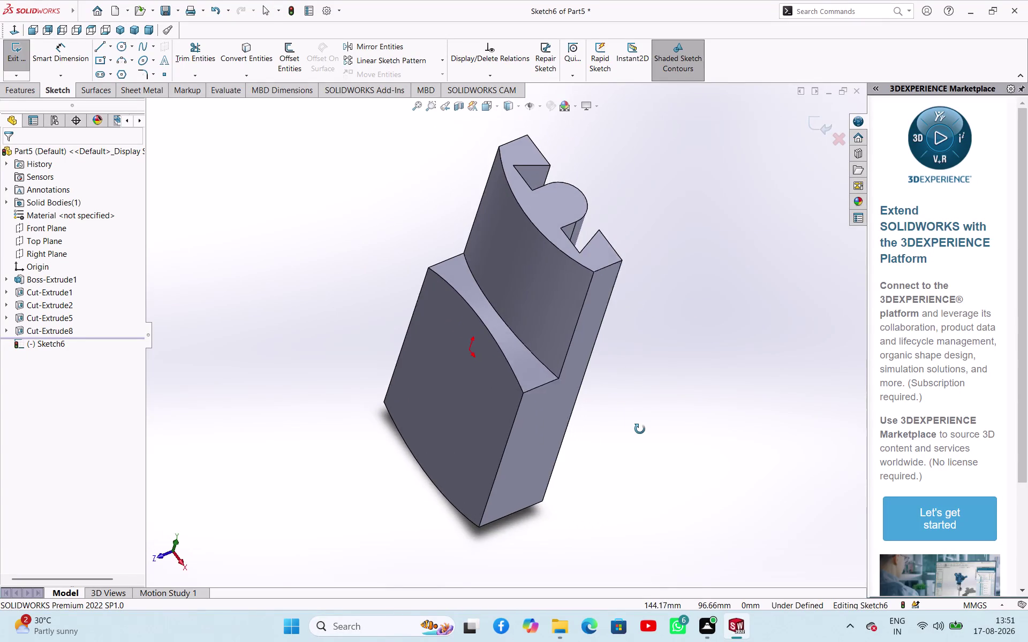
Orbit the grooved block to inspect it from several angles, then restore a standard view.
middle_drag(640, 429, 693, 389)
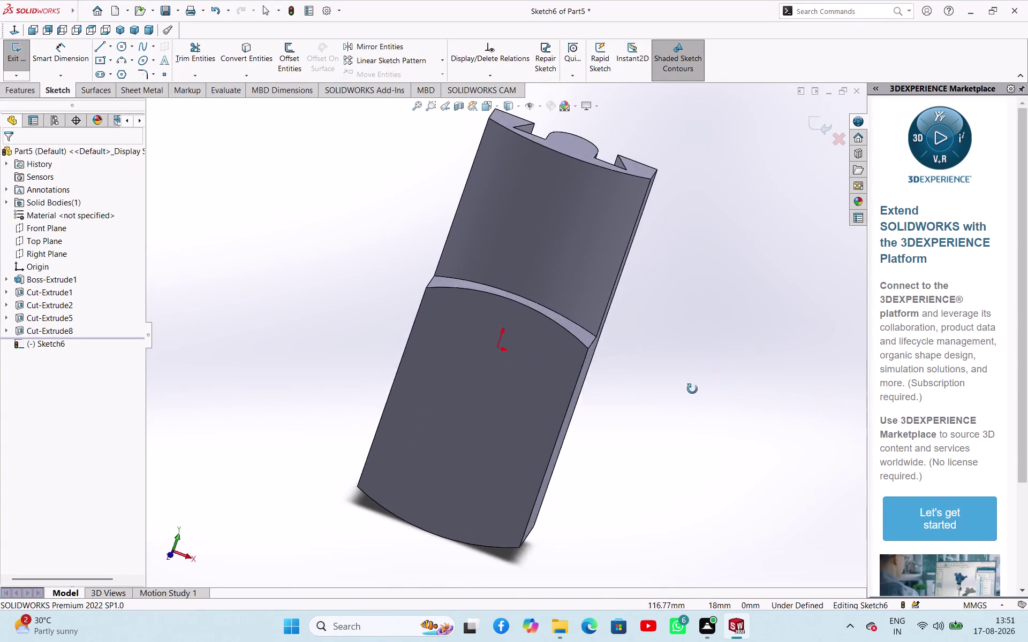
middle_drag(693, 390, 686, 421)
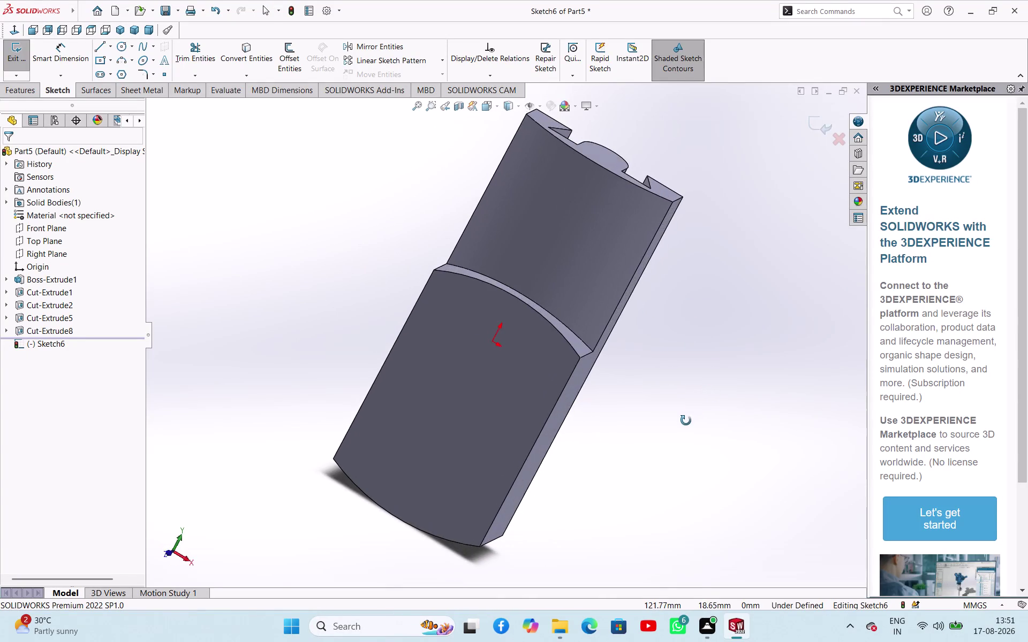
middle_drag(686, 421, 415, 498)
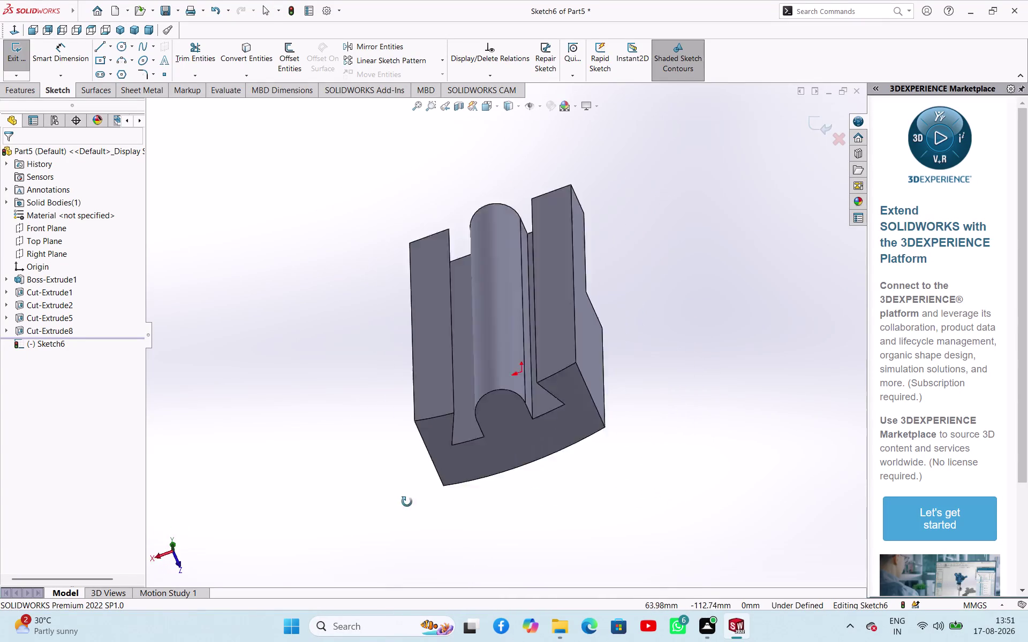
middle_drag(415, 498, 528, 464)
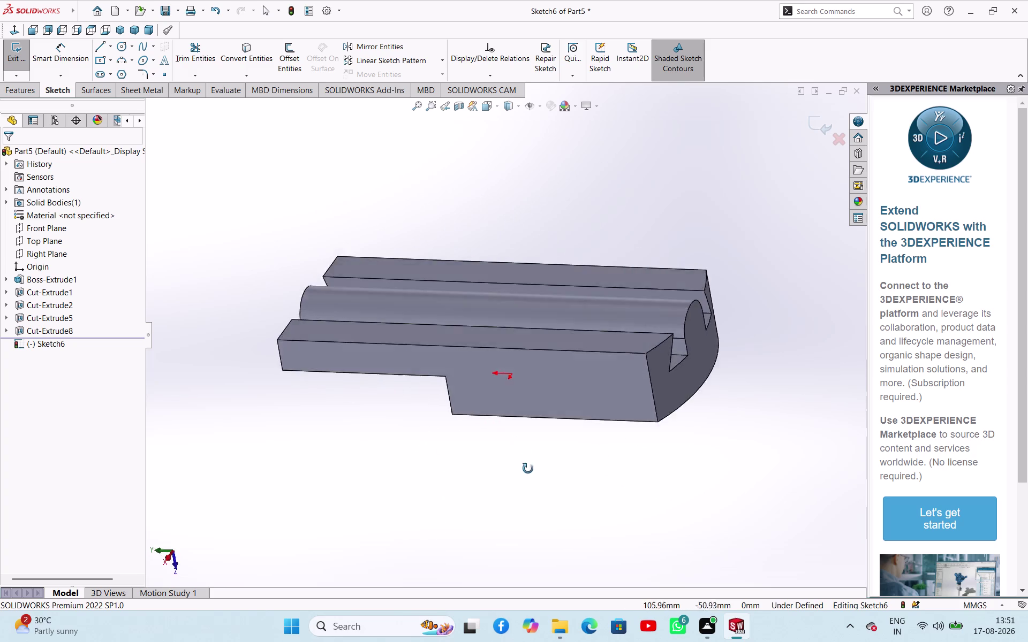
middle_drag(527, 464, 535, 523)
click(117, 27)
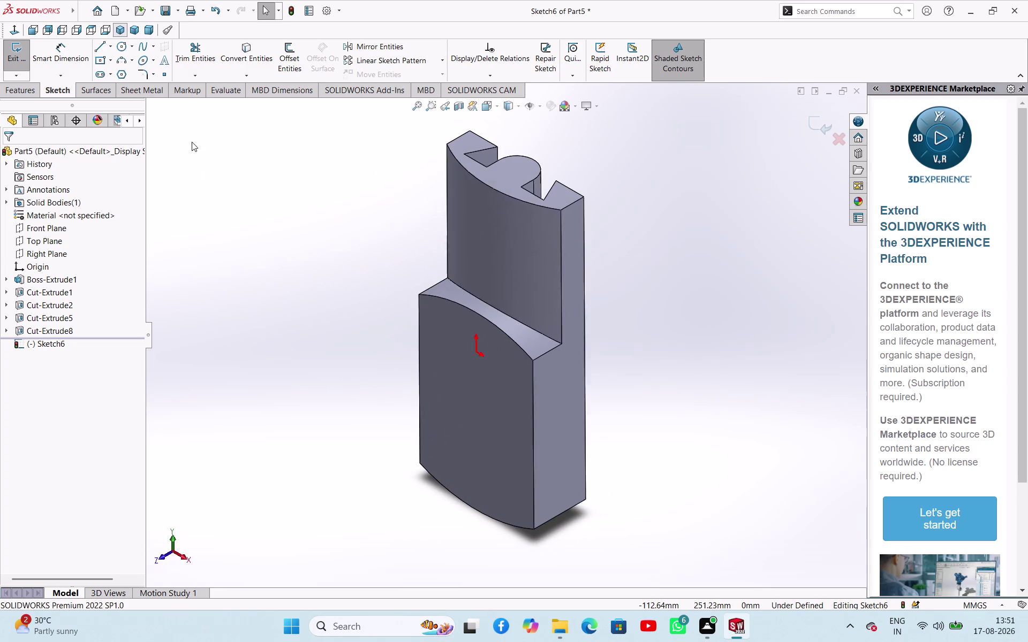
Exit the empty Sketch6 through the confirmation corner without keeping it.
click(646, 257)
middle_drag(673, 288, 517, 179)
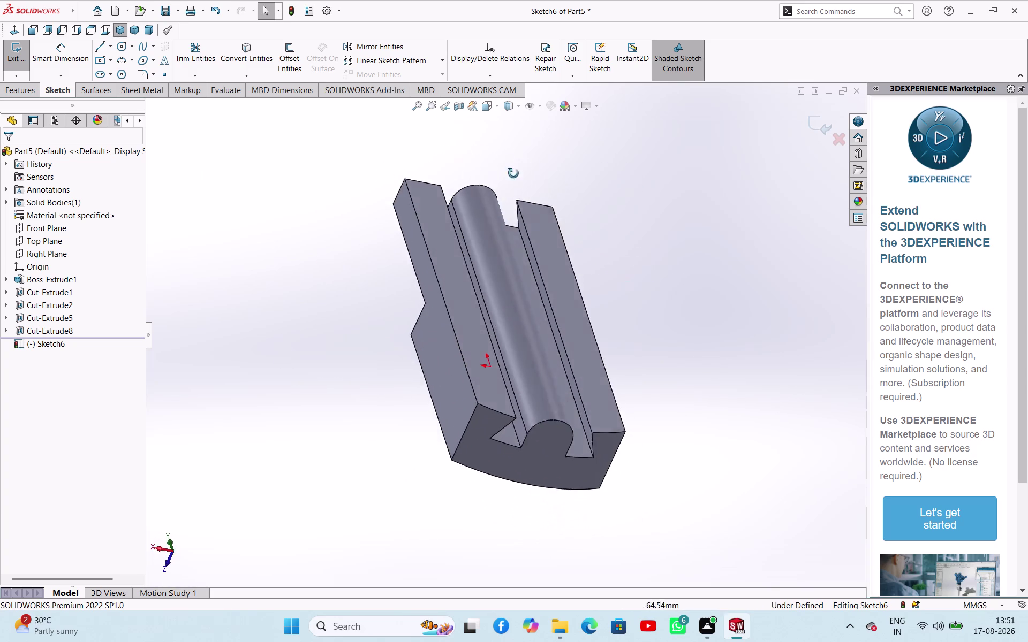
middle_drag(517, 179, 394, 310)
click(473, 217)
click(591, 244)
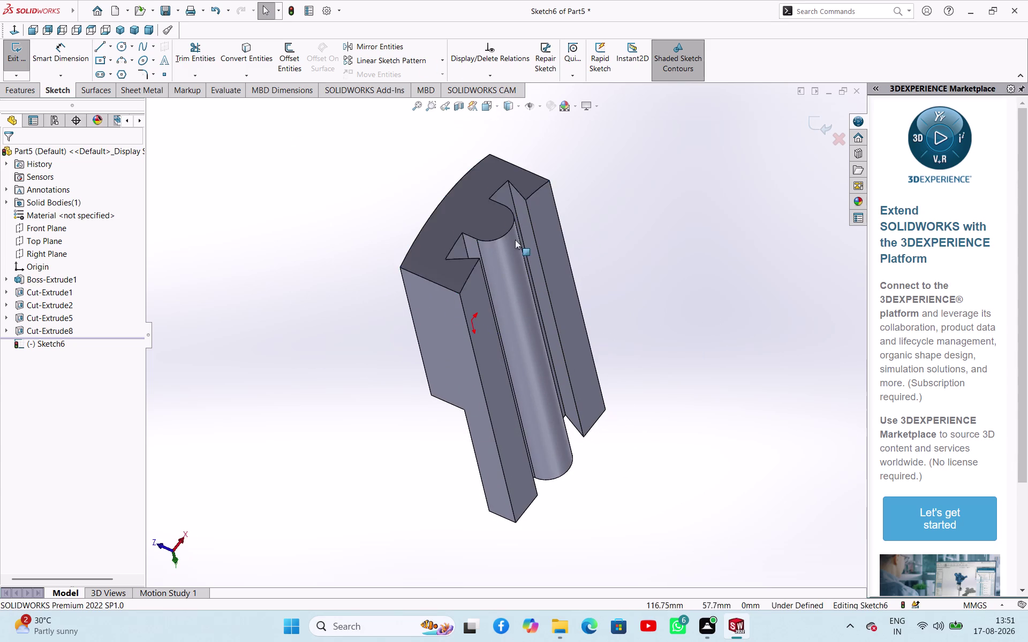
click(9, 56)
Discard the empty sketch, then review Cut-Extrude1's profile sketch twice and back out each time.
click(320, 270)
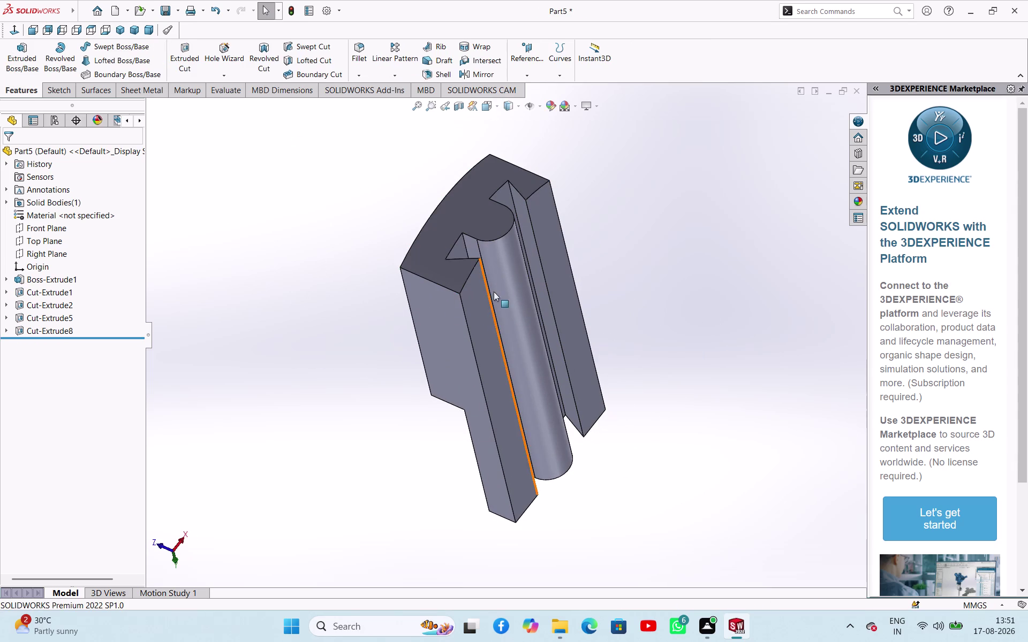
click(470, 209)
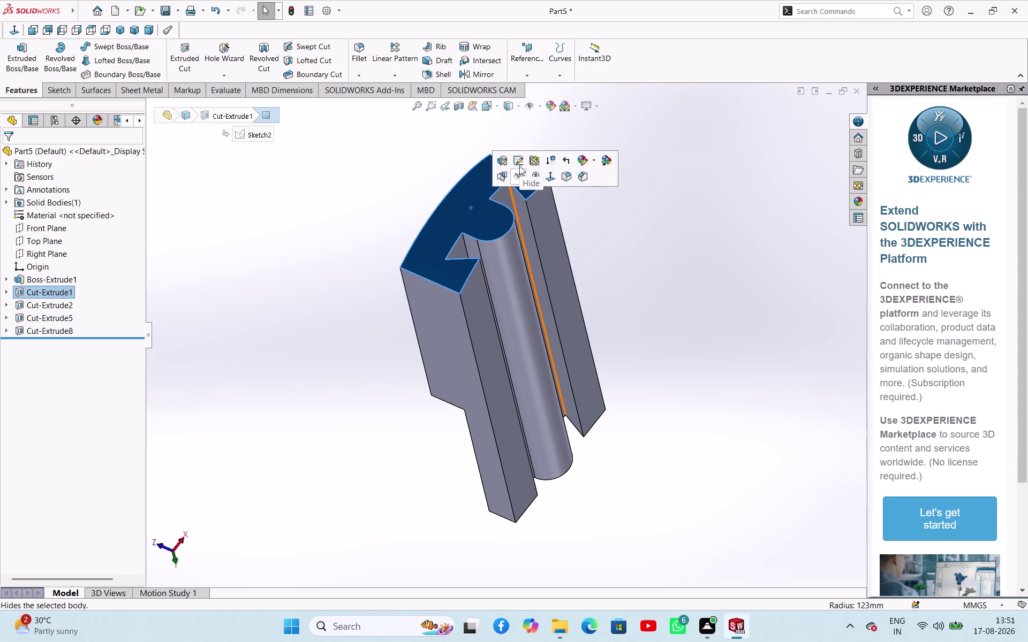
click(519, 166)
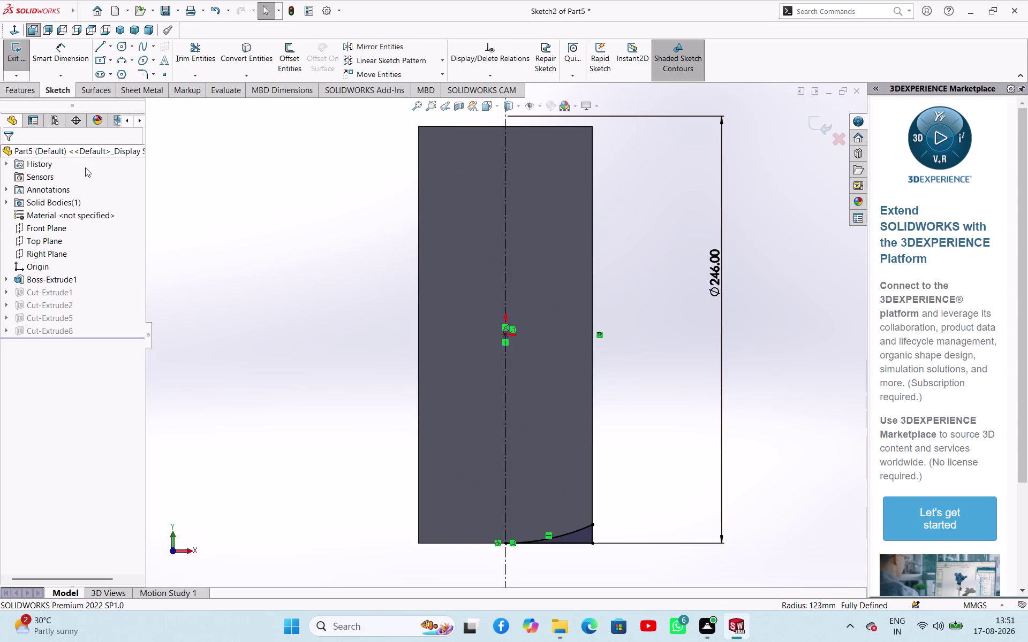
key(ctrl+z)
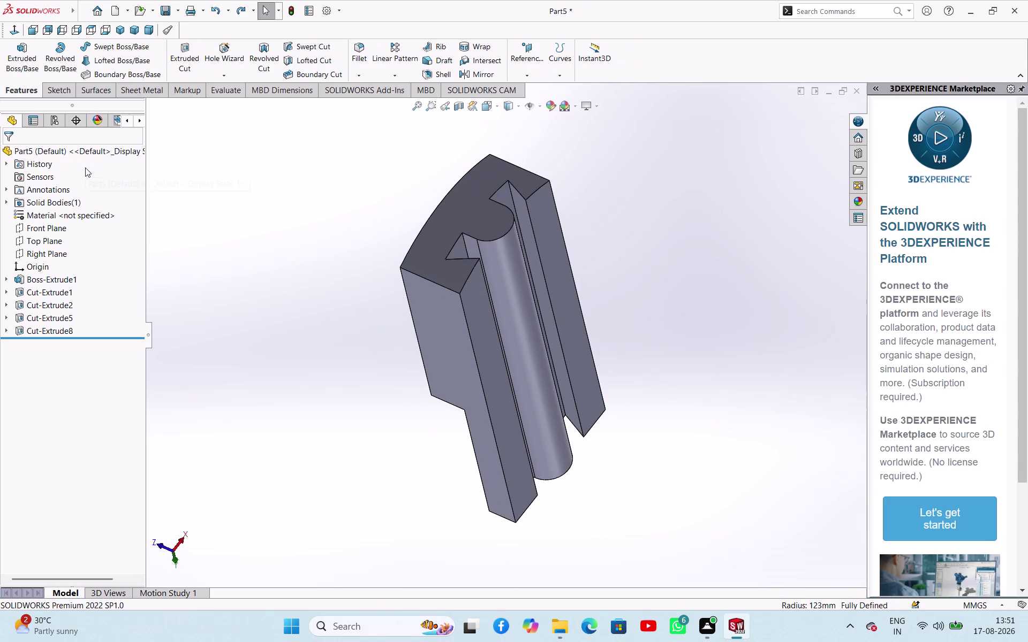
click(653, 280)
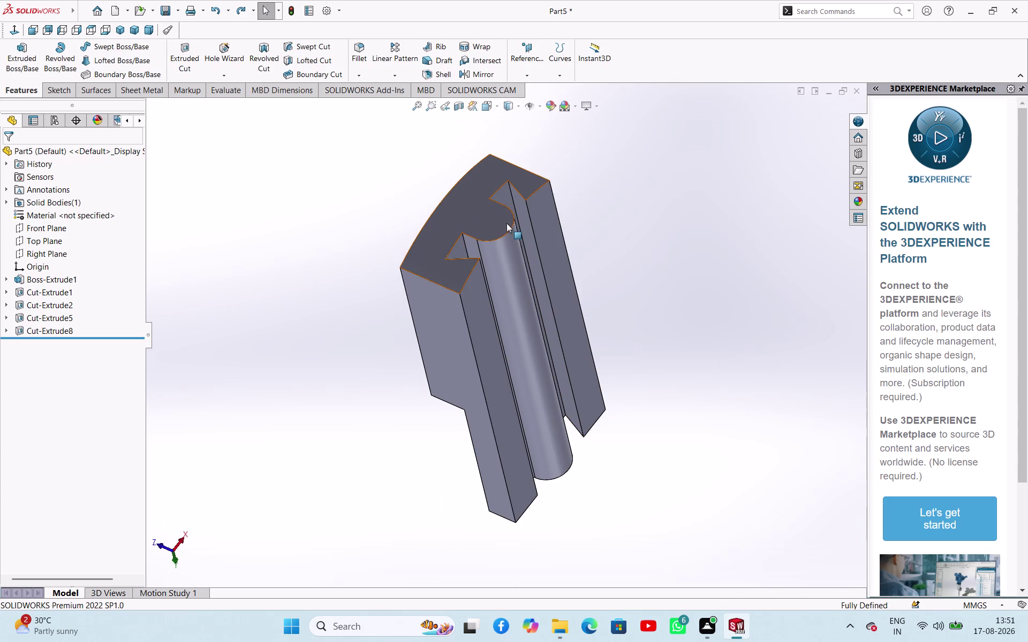
click(503, 221)
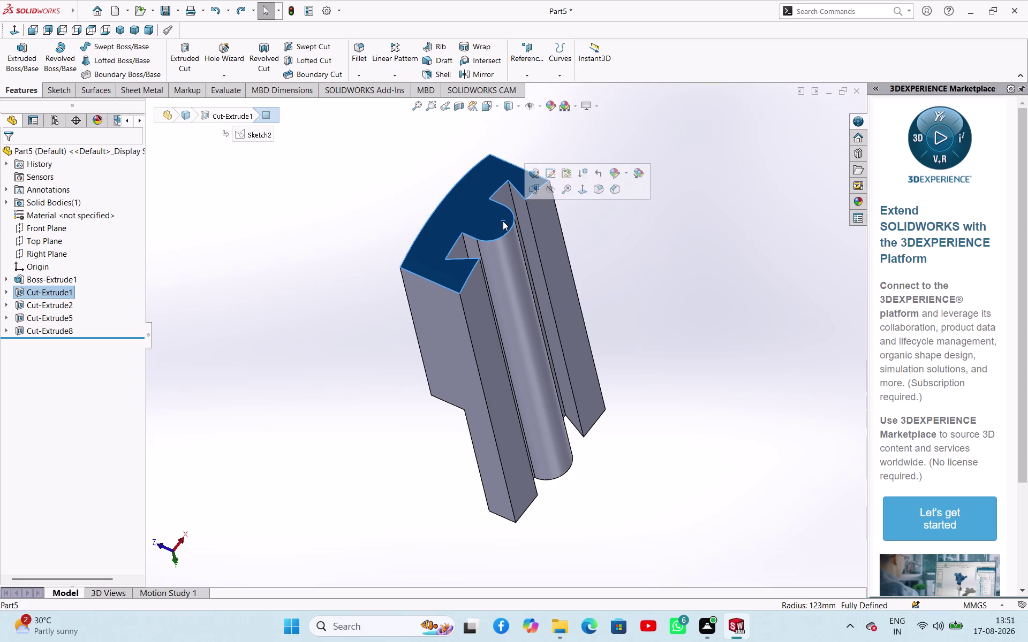
click(550, 174)
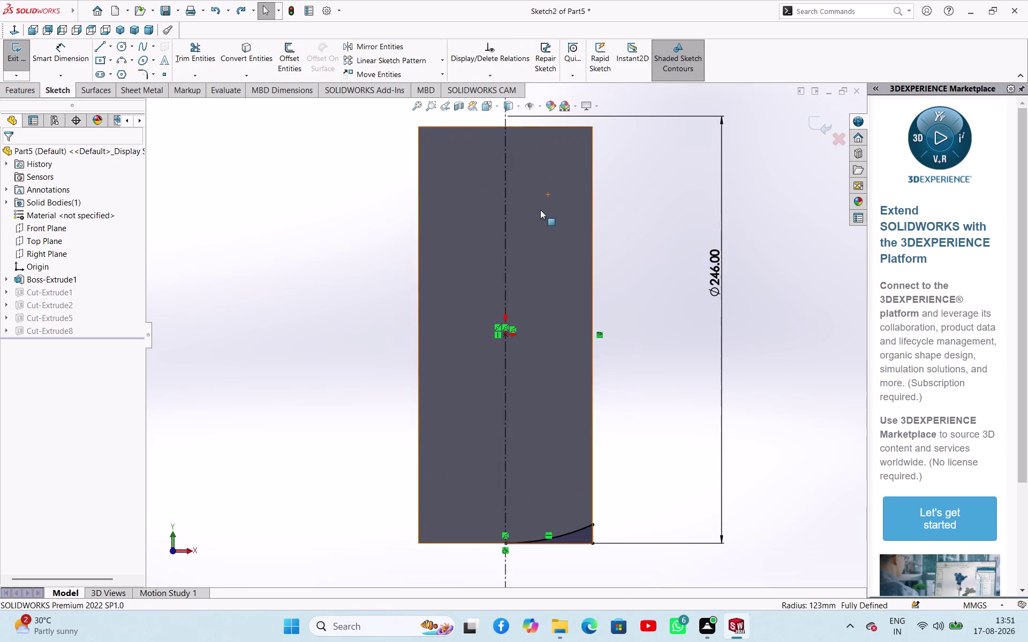
key(ctrl+z)
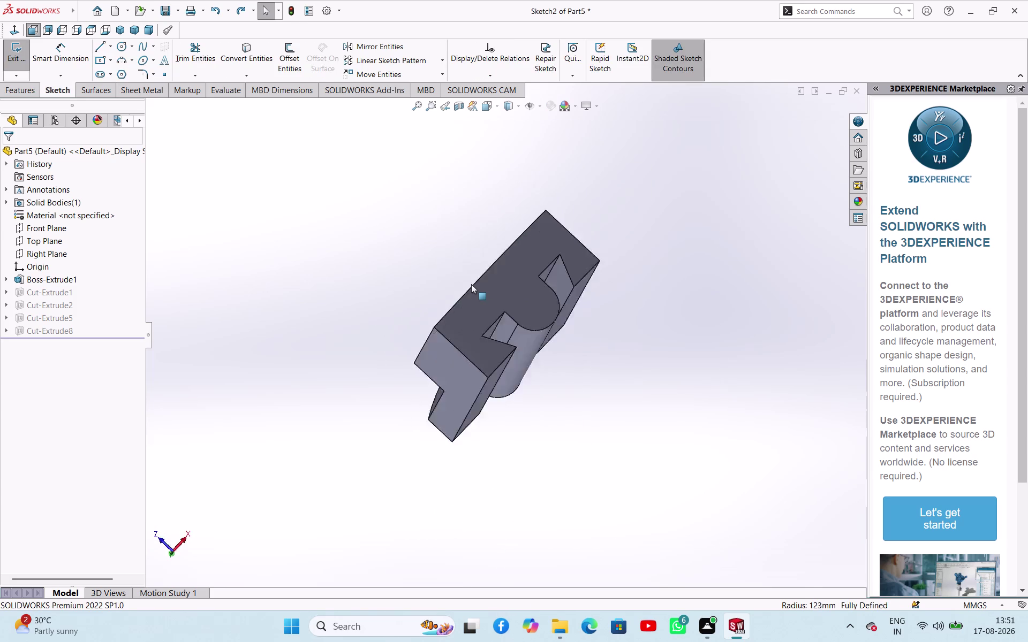
Rotate the view and start Sketch7 on Boss-Extrude1's broad front face.
right_click(254, 215)
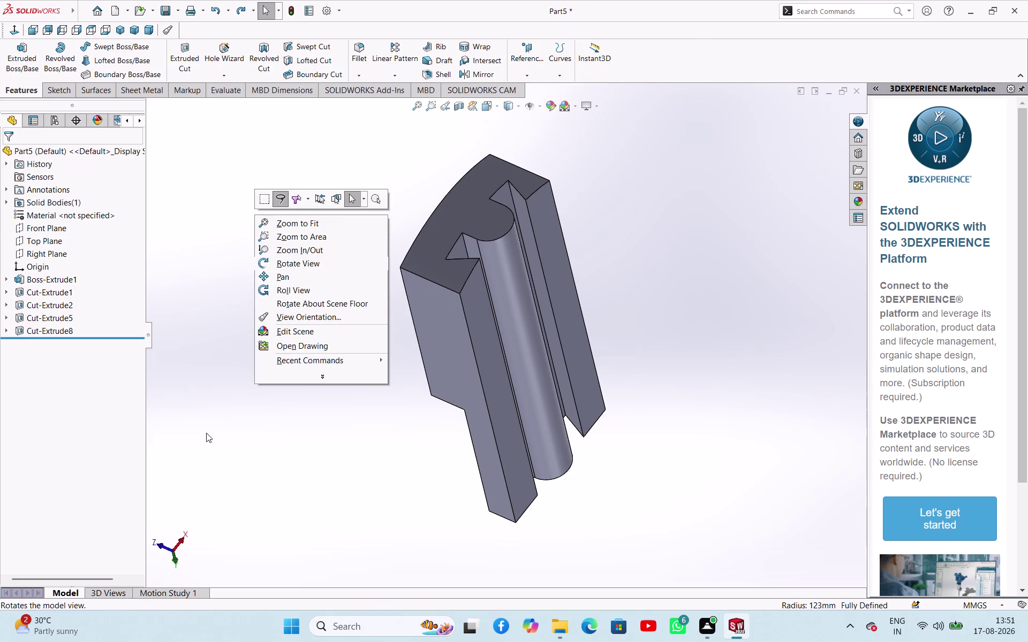
click(219, 448)
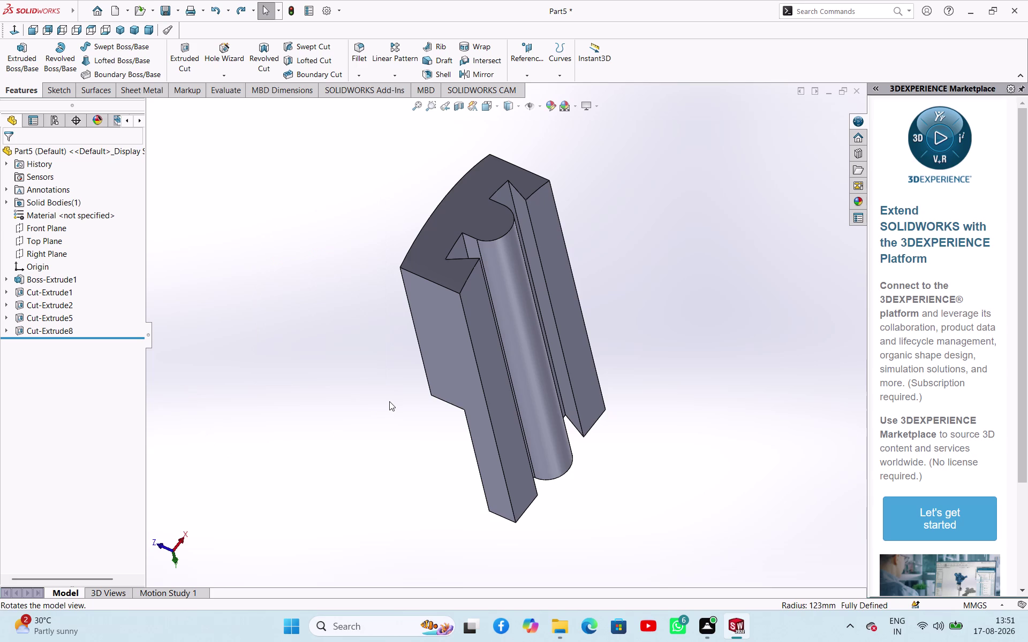
middle_drag(318, 295, 427, 452)
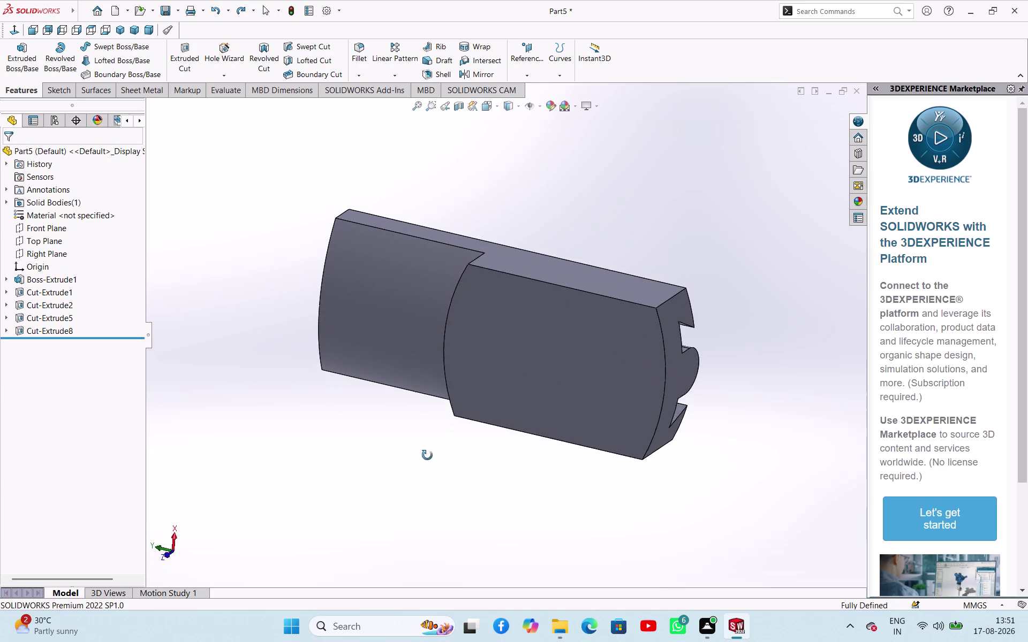
middle_drag(427, 452, 441, 464)
click(577, 354)
click(625, 321)
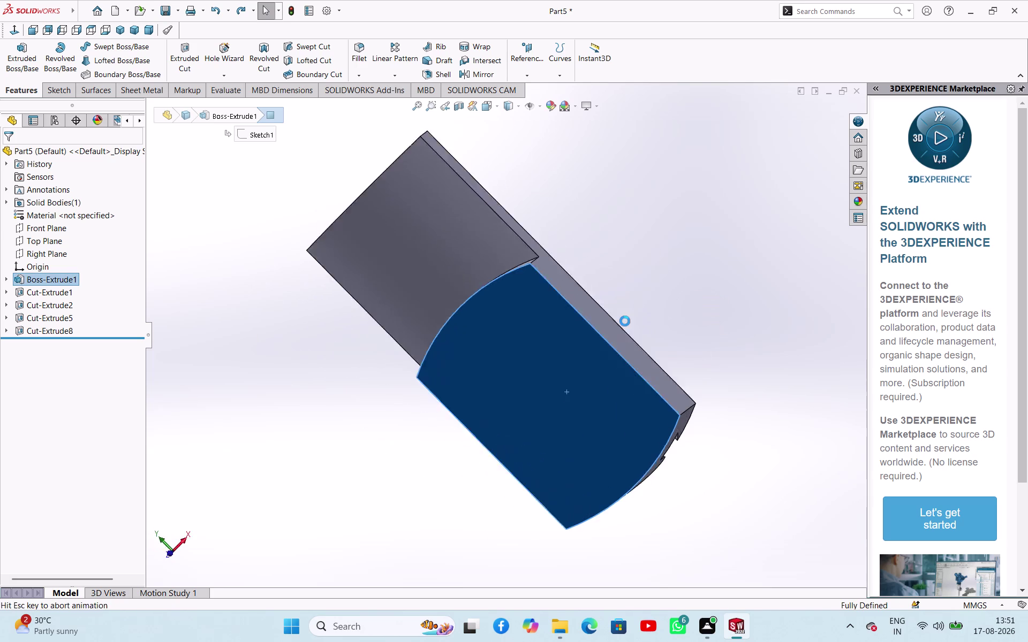
click(683, 398)
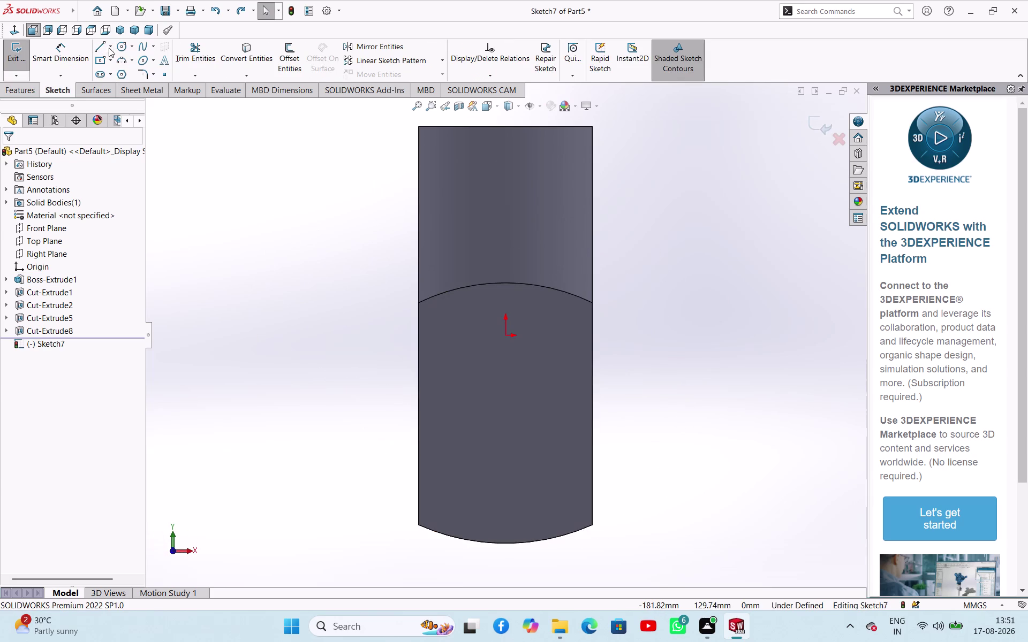
Draw a symmetric vertical construction centerline from the origin down past the part.
click(111, 49)
click(110, 80)
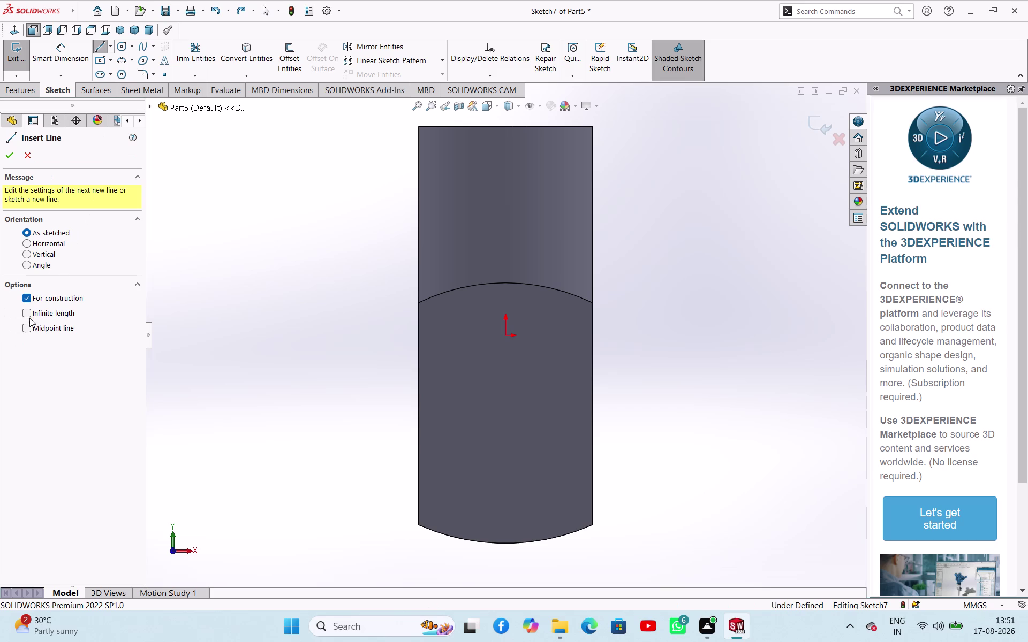
click(24, 332)
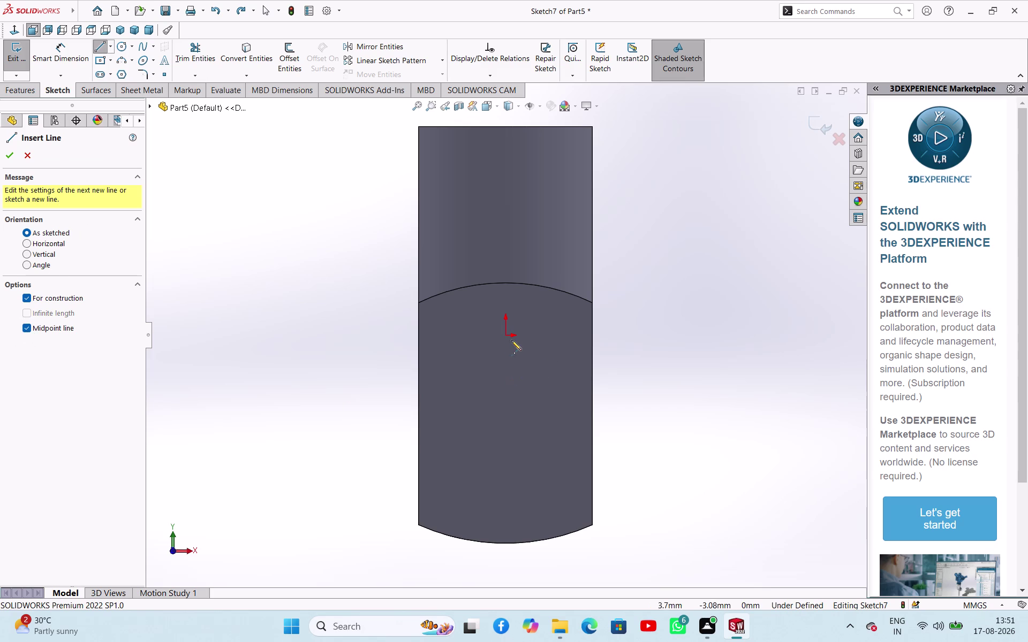
click(507, 338)
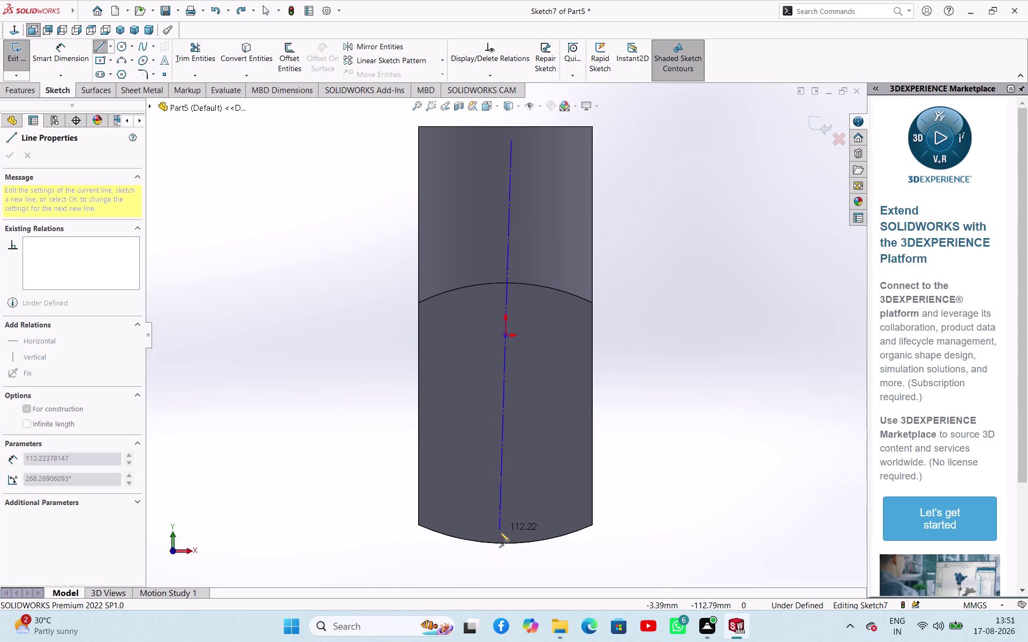
click(506, 571)
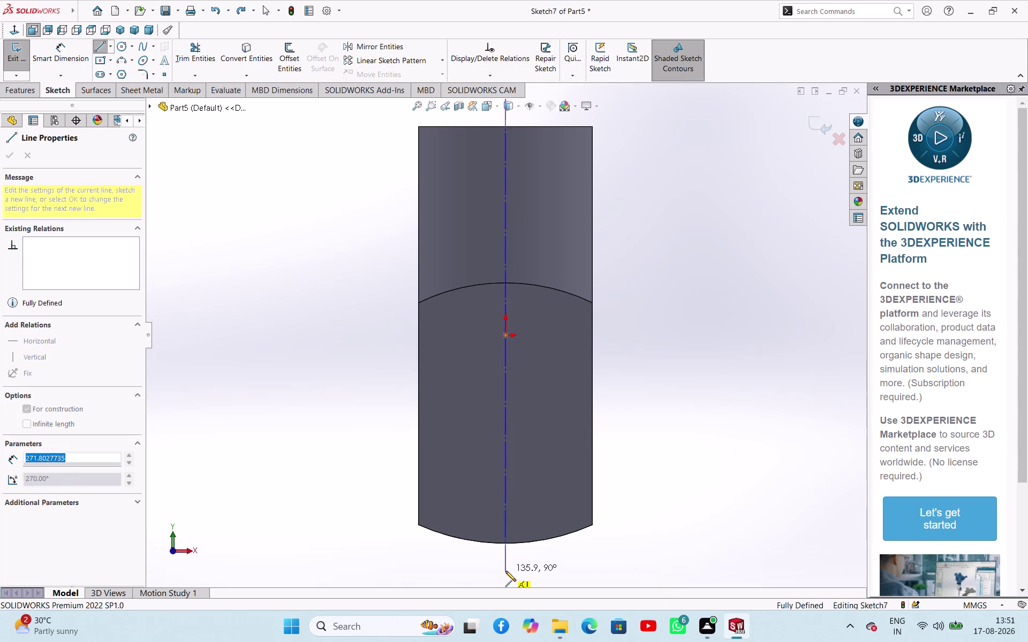
right_click(655, 480)
click(667, 493)
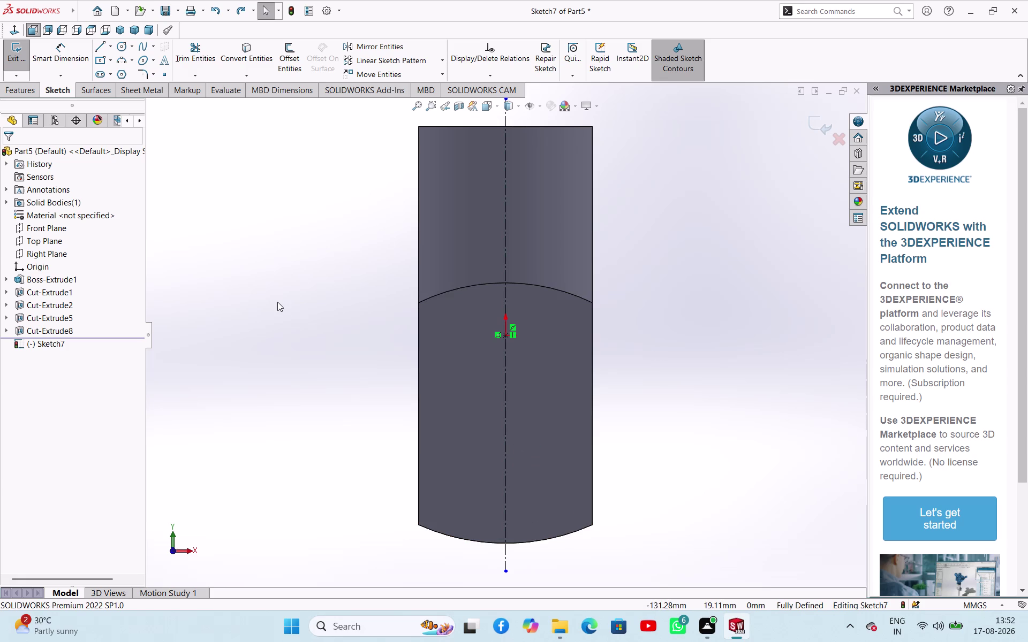
Look over the part from several sides, then activate the Circle tool.
scroll(up, 3)
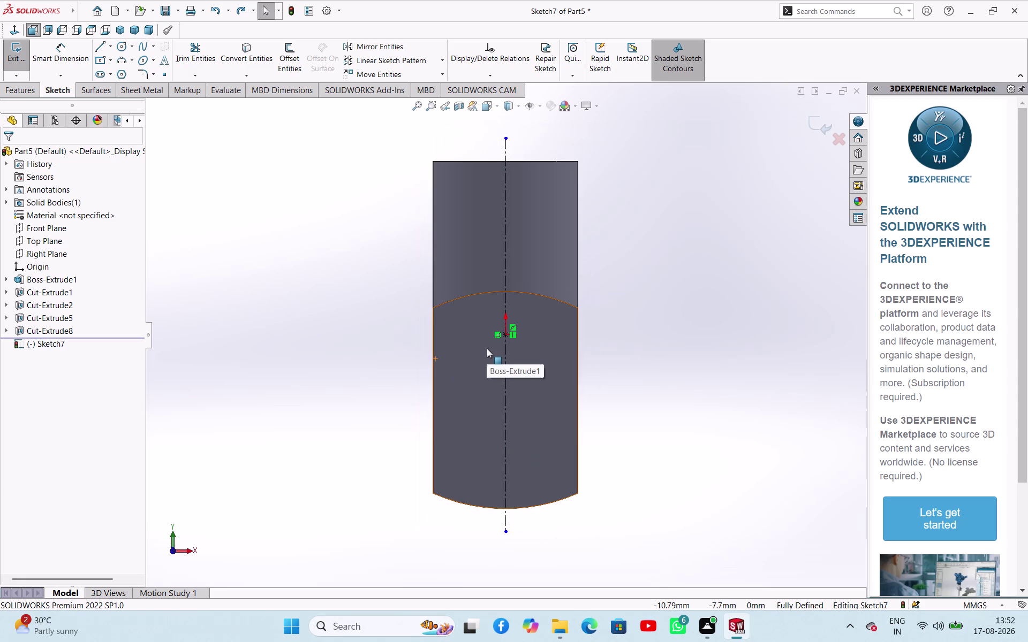
scroll(down, 3)
scroll(up, 3)
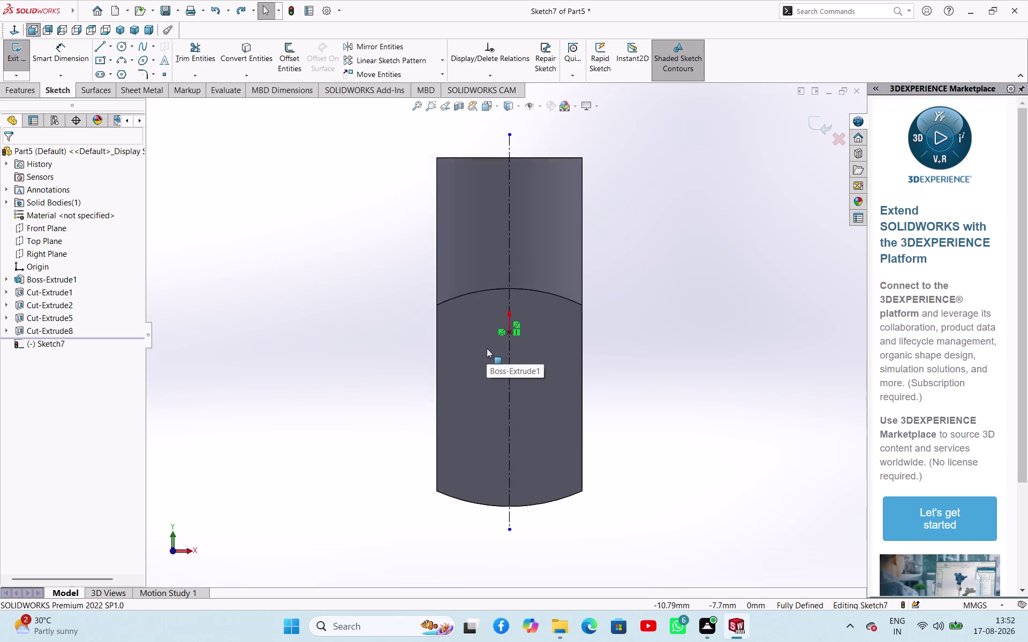
scroll(up, 3)
middle_drag(687, 345, 587, 399)
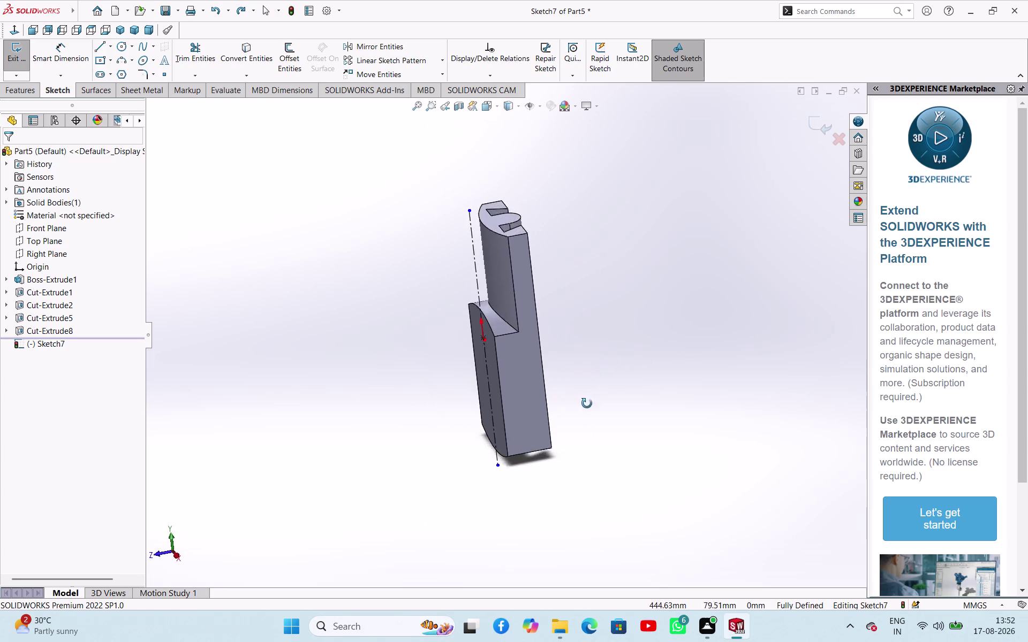
middle_drag(587, 400, 644, 421)
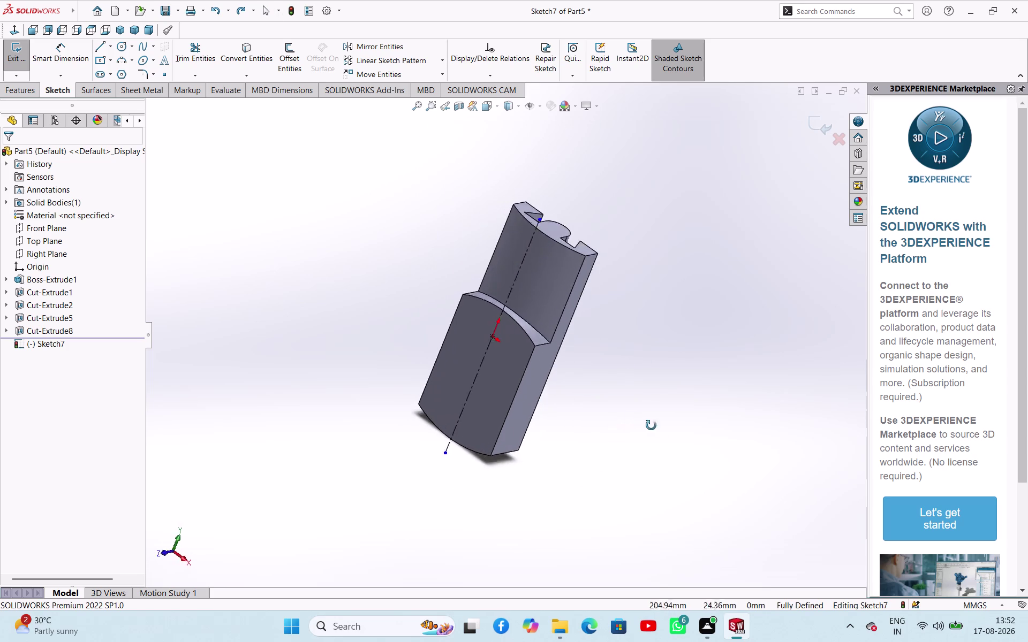
middle_drag(644, 421, 696, 424)
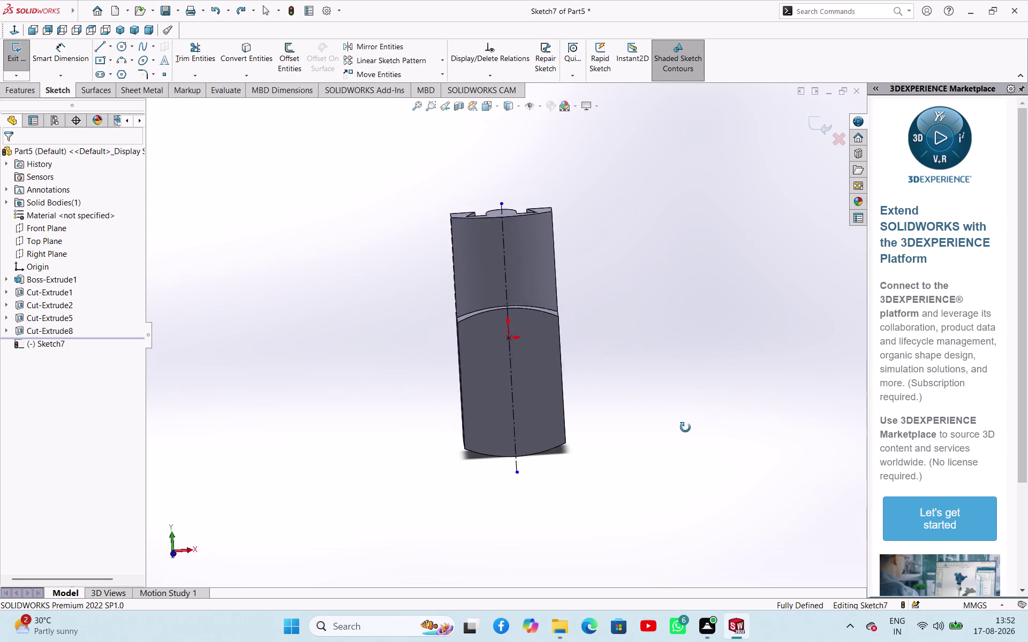
middle_drag(696, 424, 661, 432)
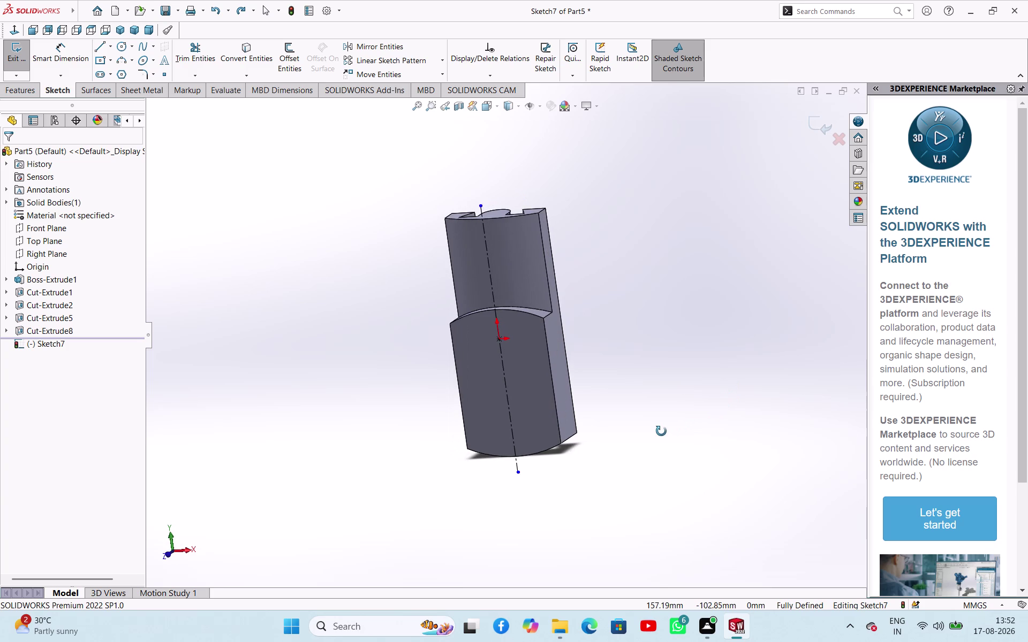
middle_drag(661, 432, 690, 448)
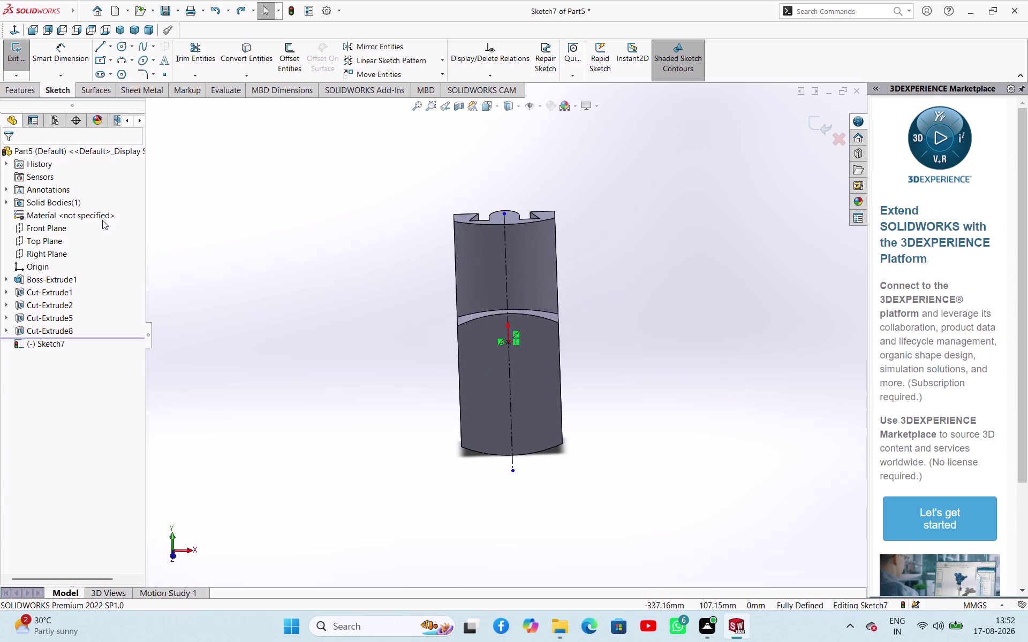
click(124, 43)
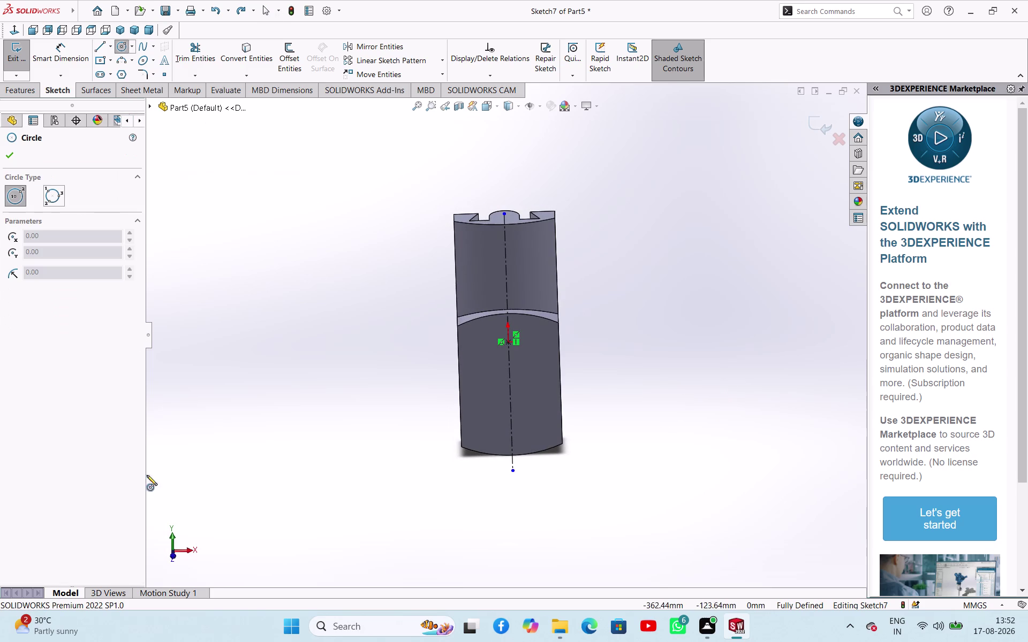
Face the sketch plane and draw two circles centred on the centreline.
click(176, 559)
click(509, 426)
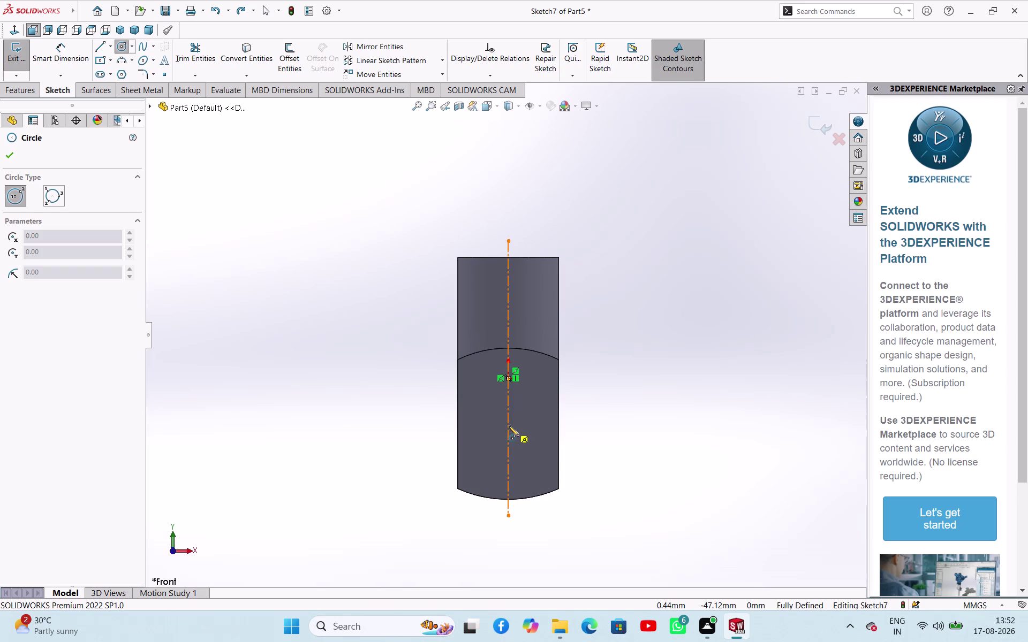
click(511, 440)
click(506, 467)
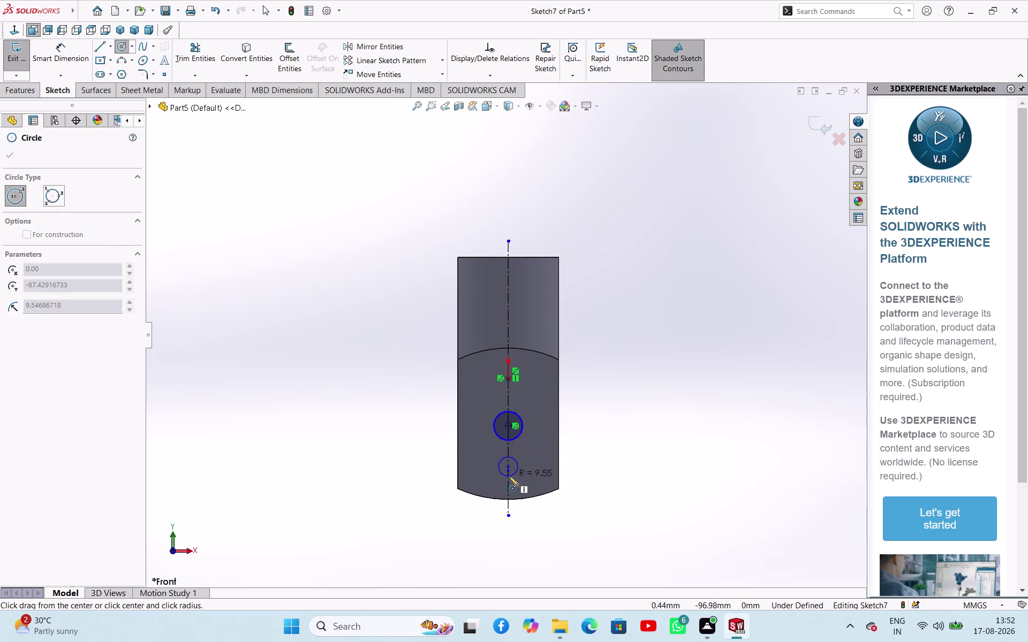
click(508, 476)
right_click(372, 430)
click(383, 438)
right_drag(383, 437, 404, 385)
Dimension the upper circle to 16 mm diameter and the lower one to 20 mm.
click(504, 412)
click(411, 405)
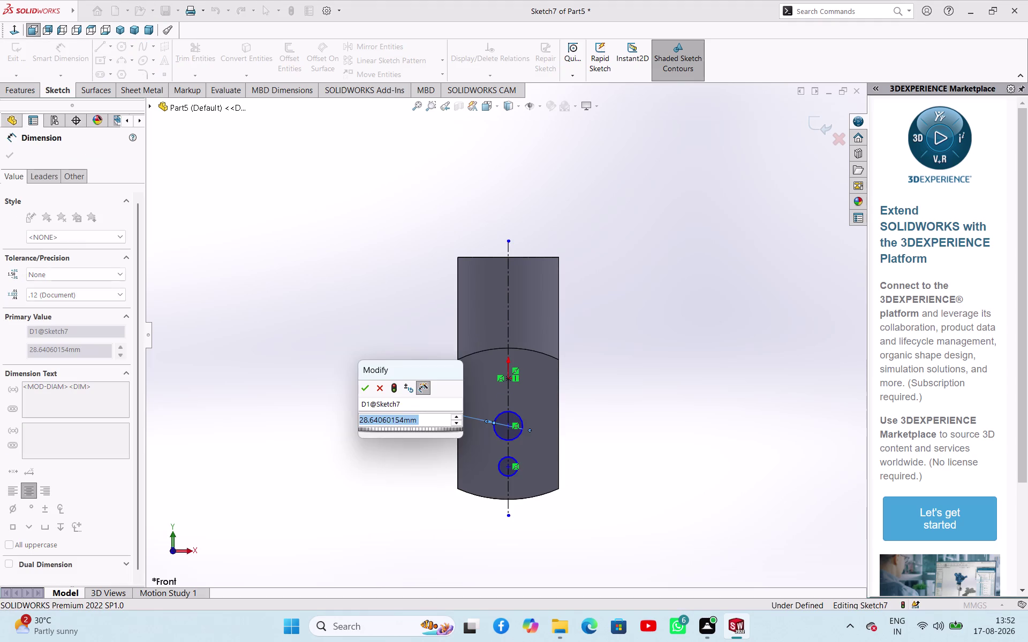
text(16)
key(Return)
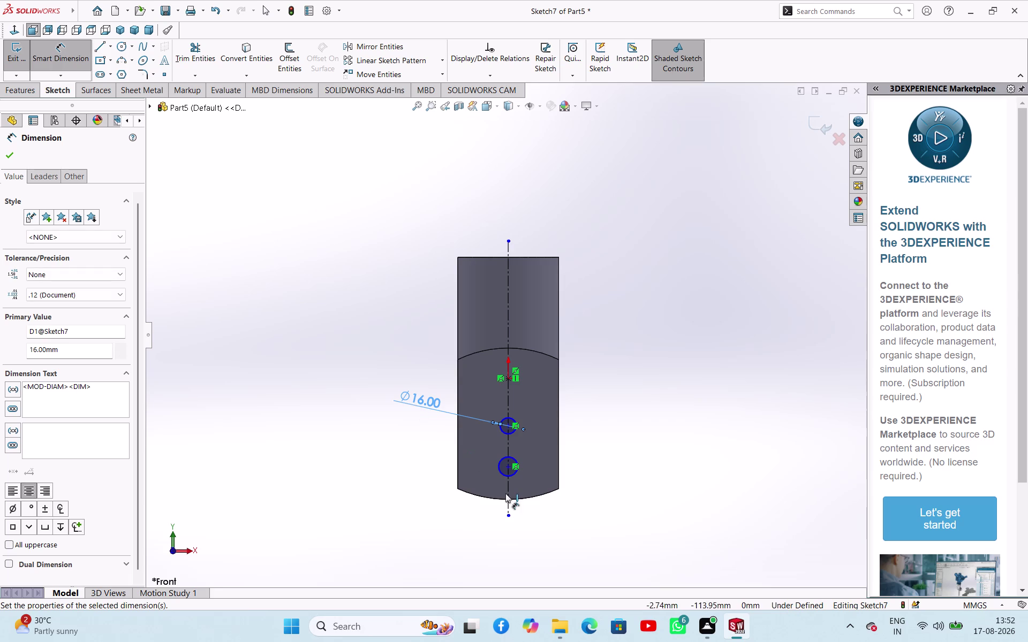
scroll(down, 3)
click(505, 451)
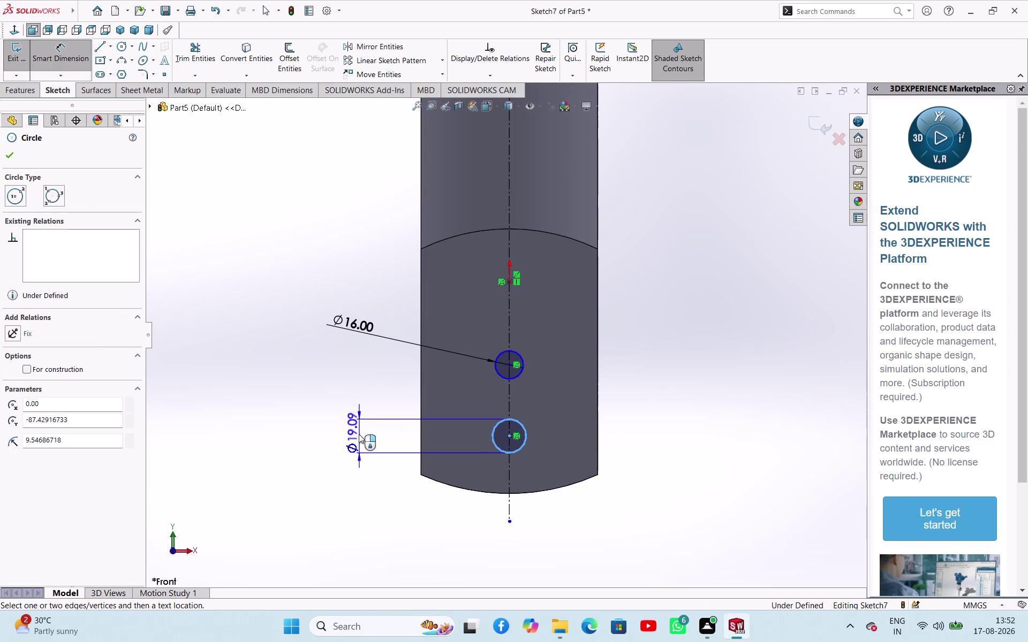
click(359, 434)
text(20)
key(Return)
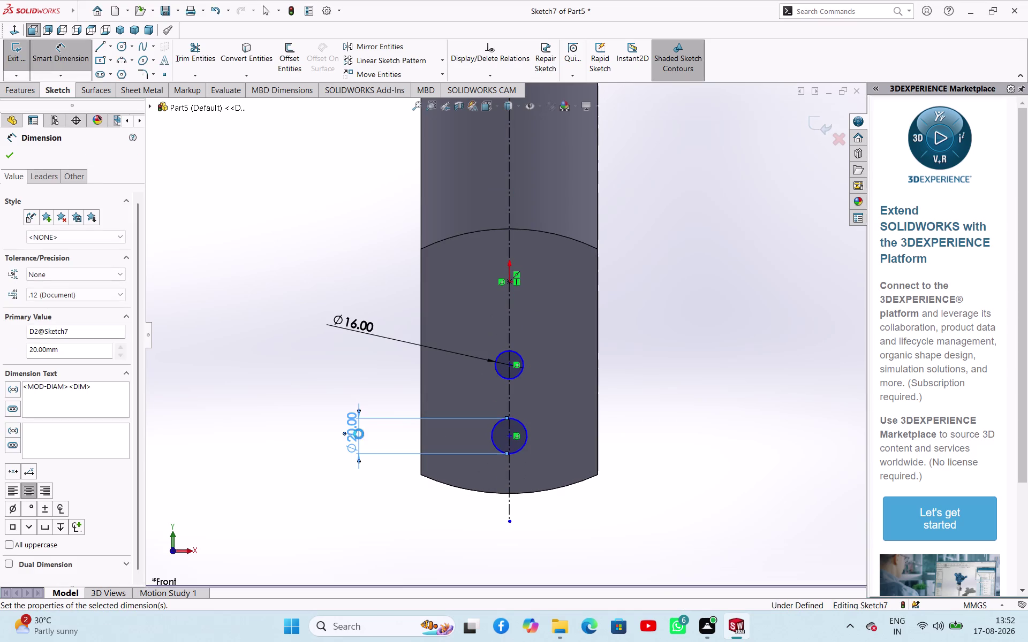
Set an 88 mm spacing between the two circle centres.
click(510, 436)
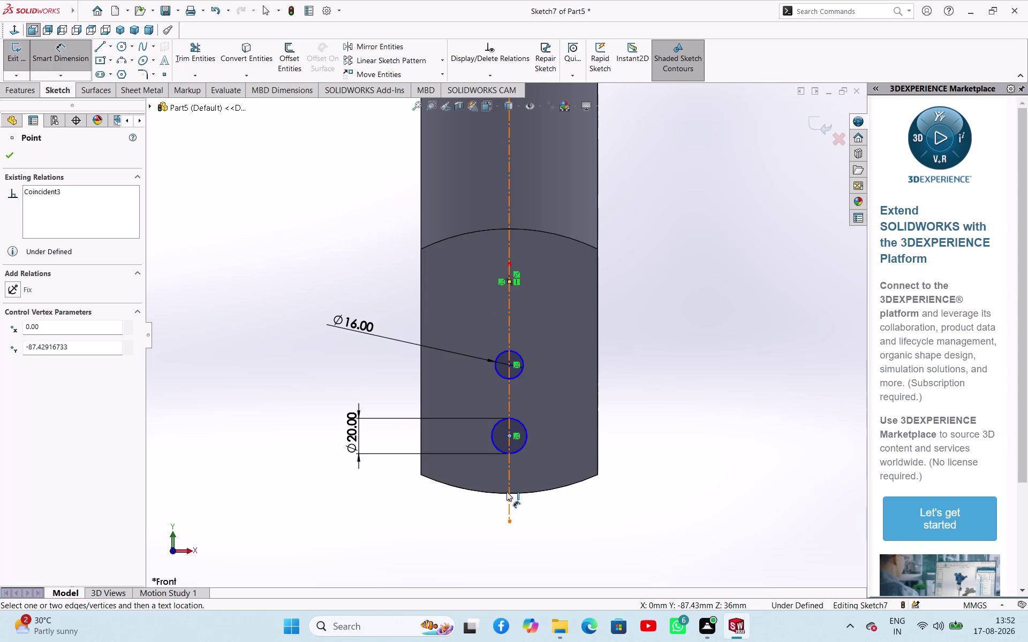
scroll(down, 3)
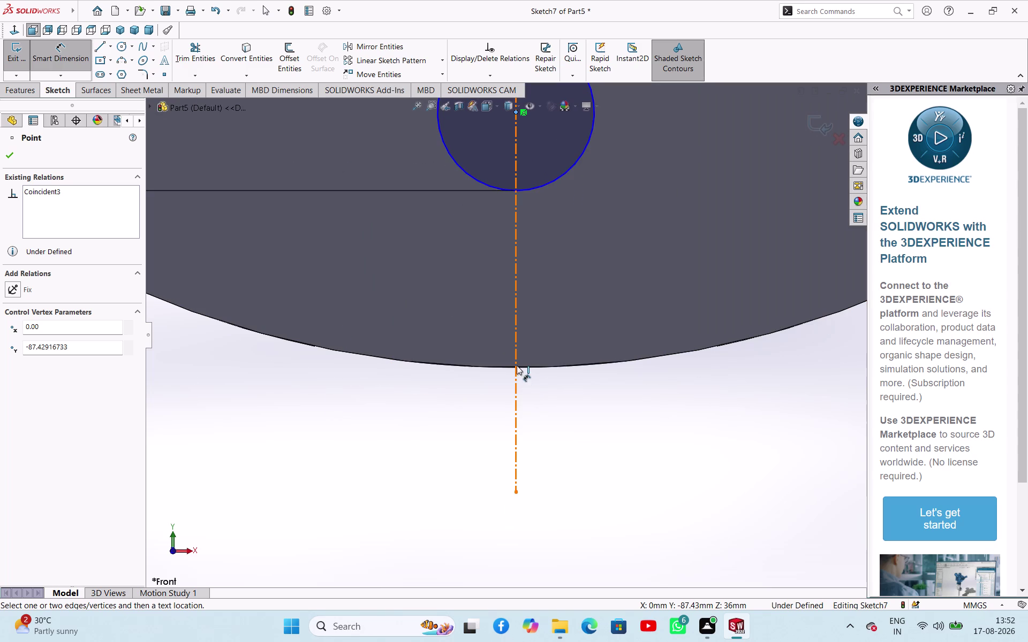
scroll(up, 3)
scroll(up, 3)
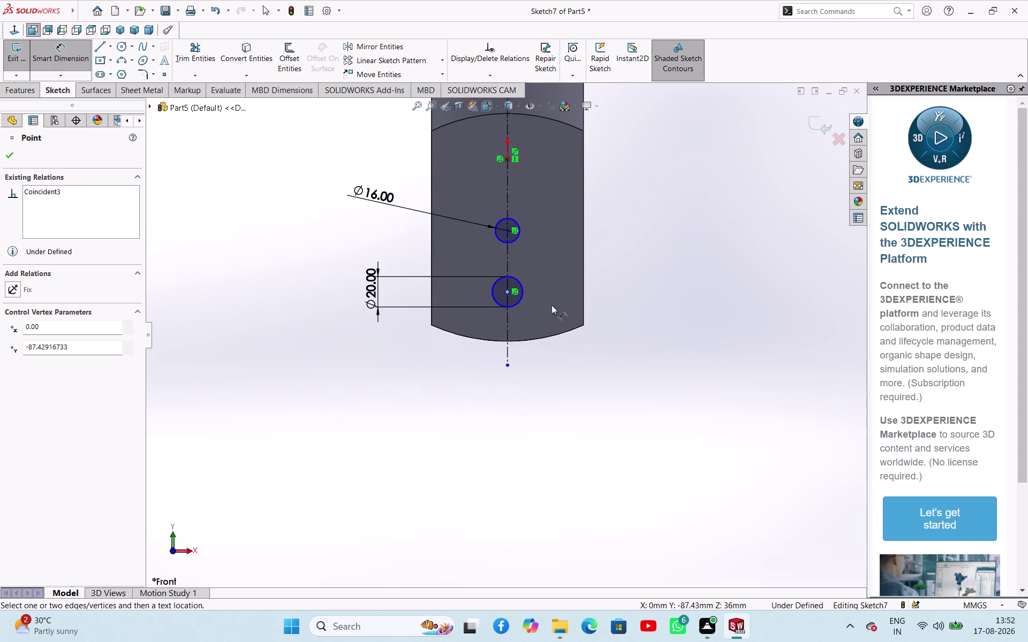
click(506, 233)
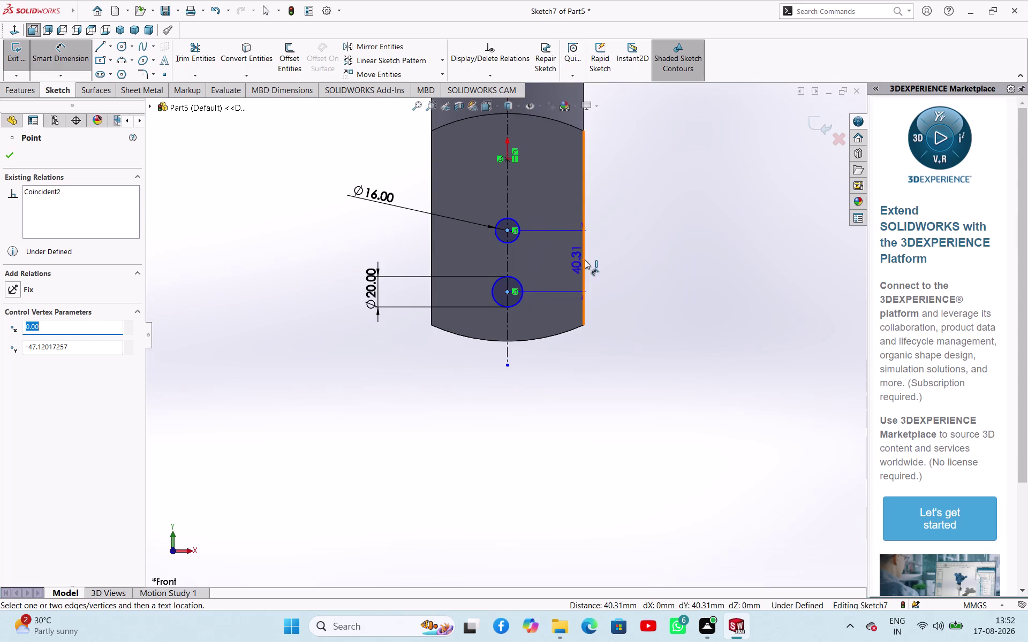
click(641, 257)
text(88)
key(Return)
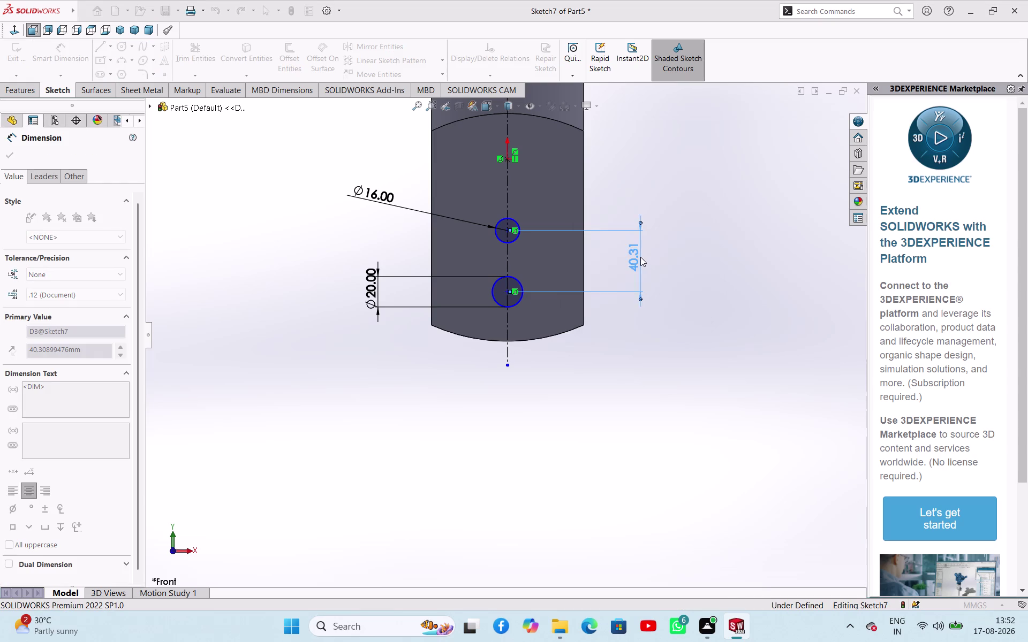
scroll(up, 3)
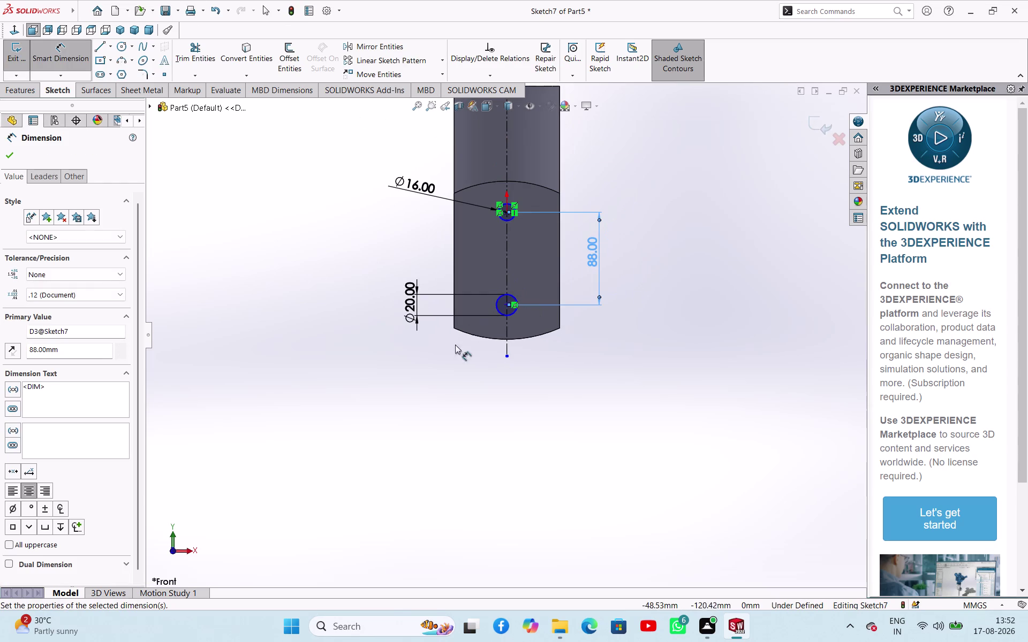
scroll(down, 3)
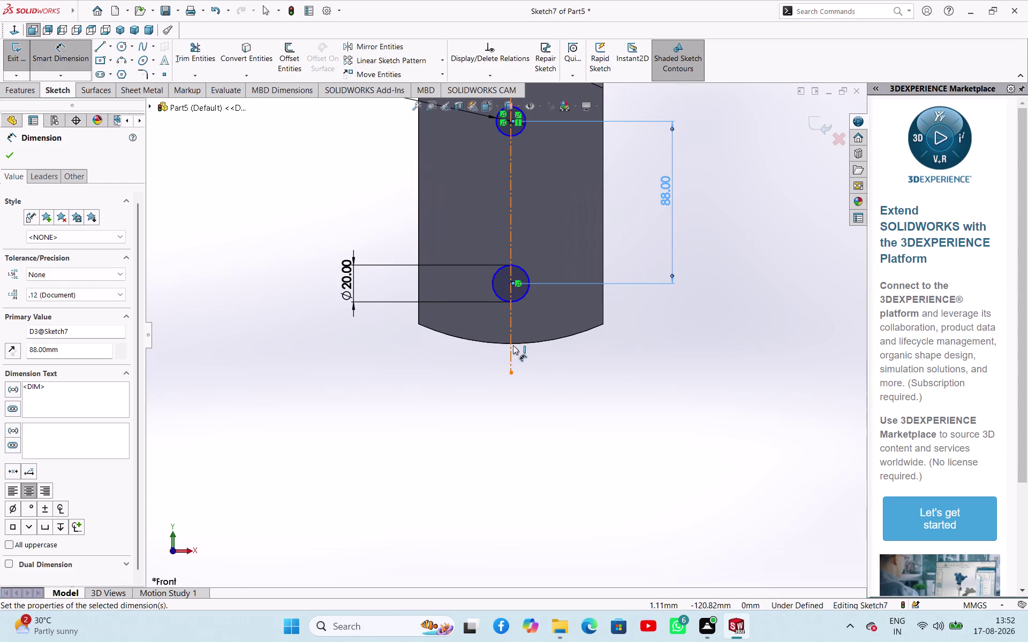
click(13, 156)
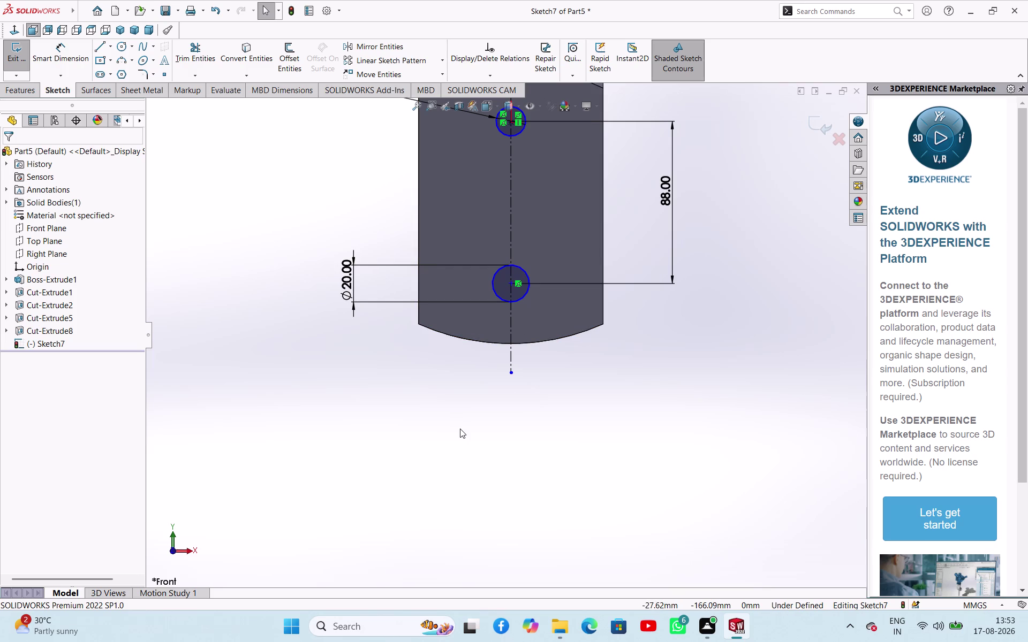
Draw a horizontal line to the right of the centreline.
scroll(down, 3)
scroll(up, 3)
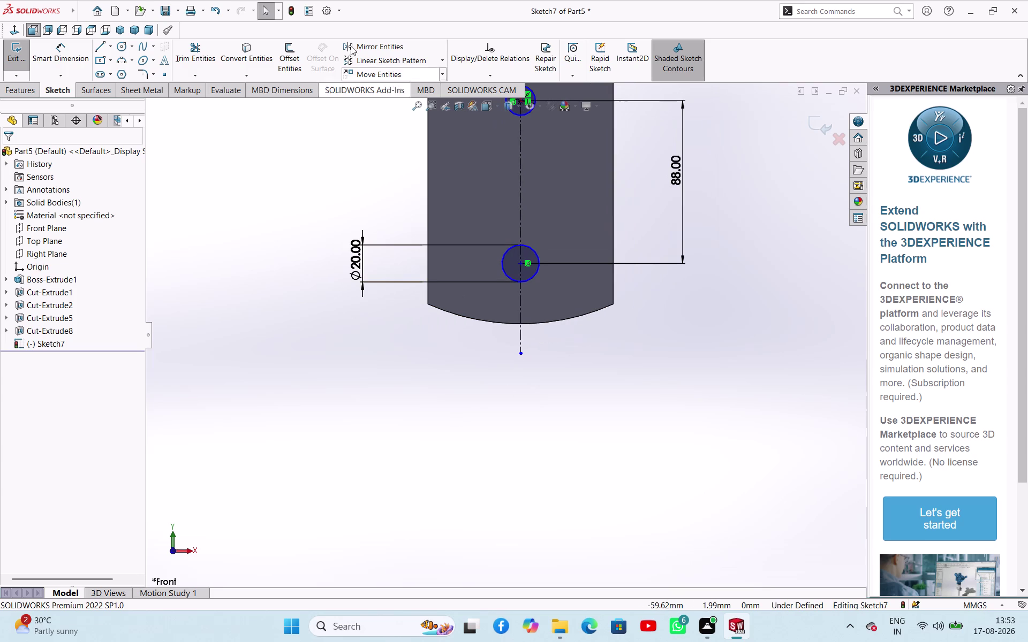
click(105, 43)
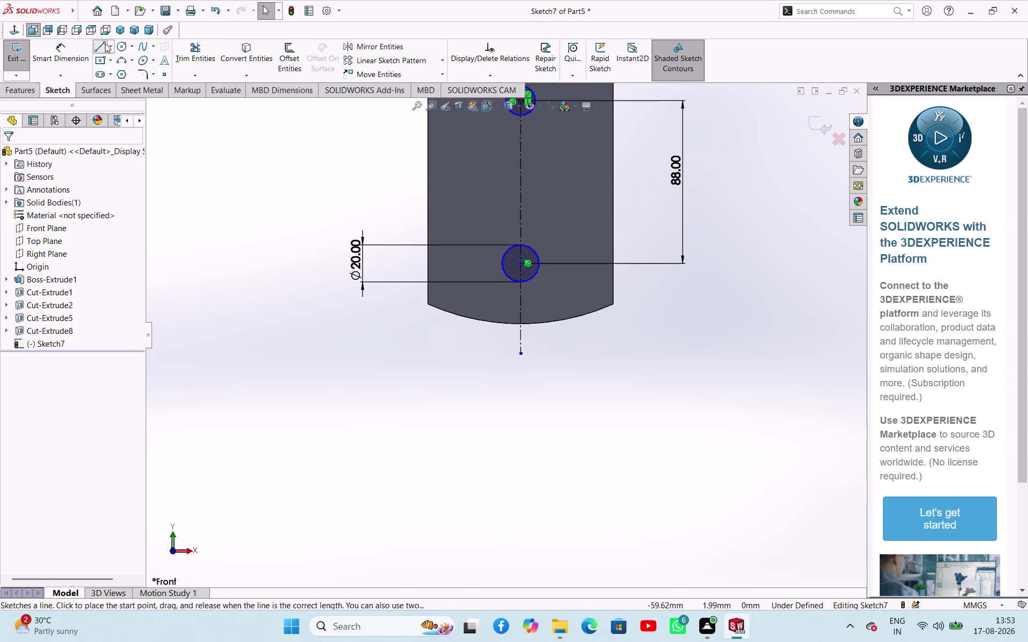
click(518, 325)
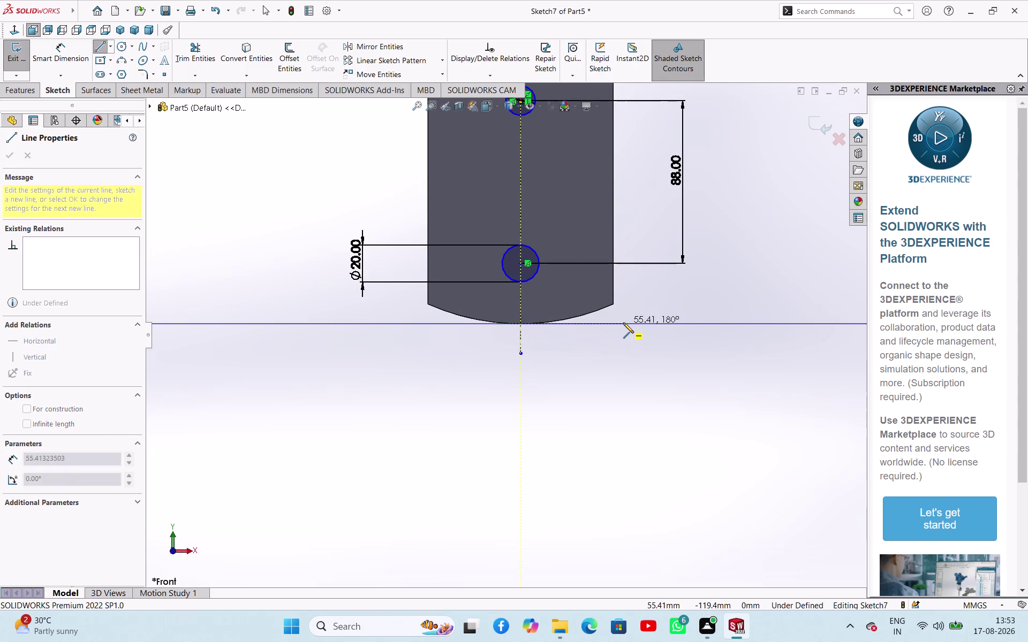
click(623, 323)
right_click(579, 357)
click(601, 368)
right_drag(560, 406, 579, 376)
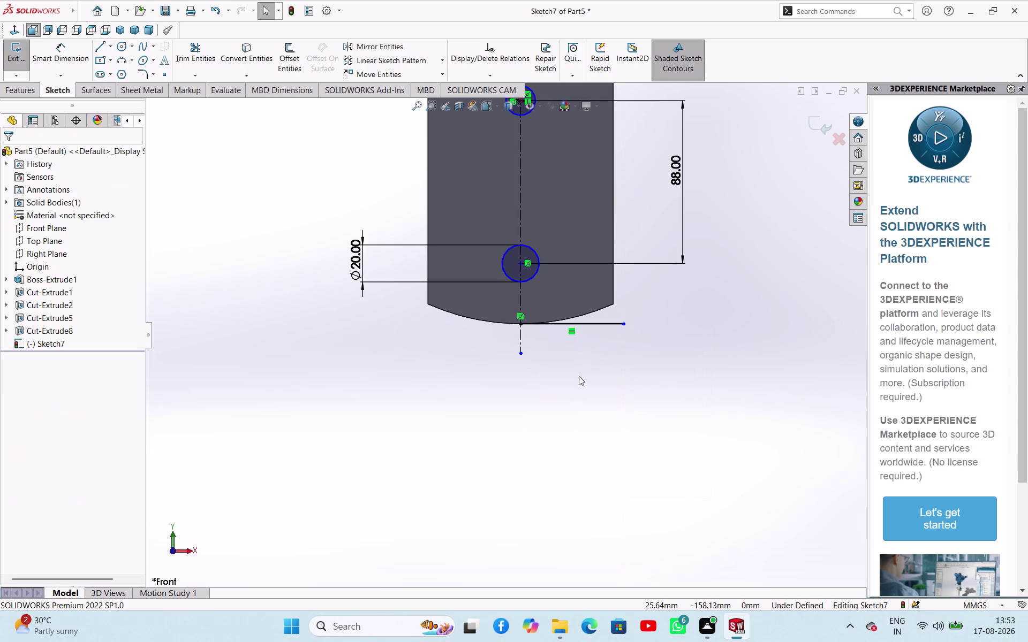
right_drag(579, 377, 589, 341)
Dimension the line 35 mm from the lower circle centre, then delete the line and its dimension.
click(593, 324)
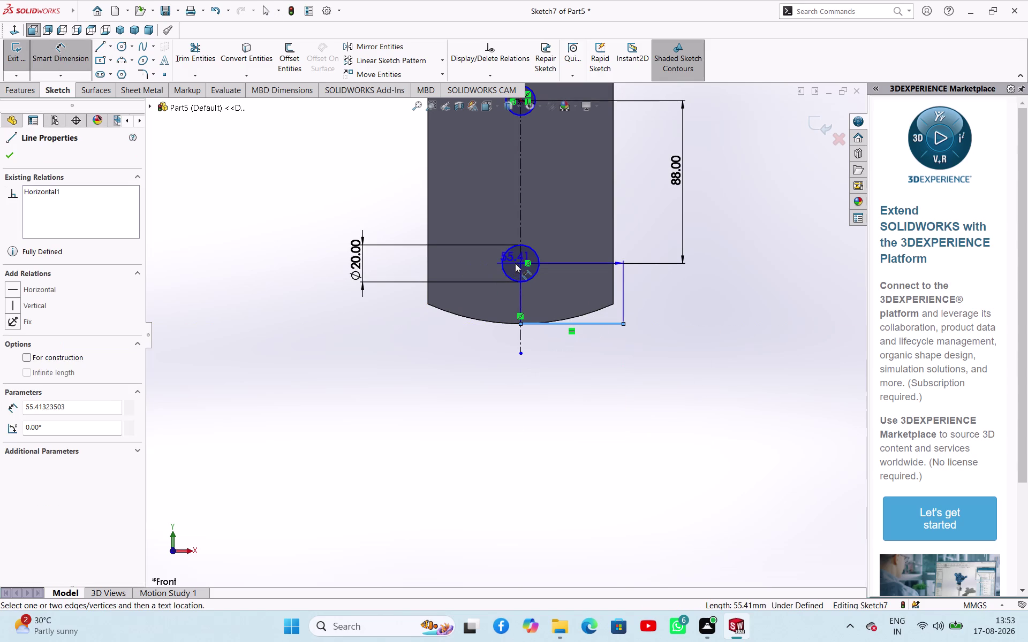
click(518, 264)
click(672, 295)
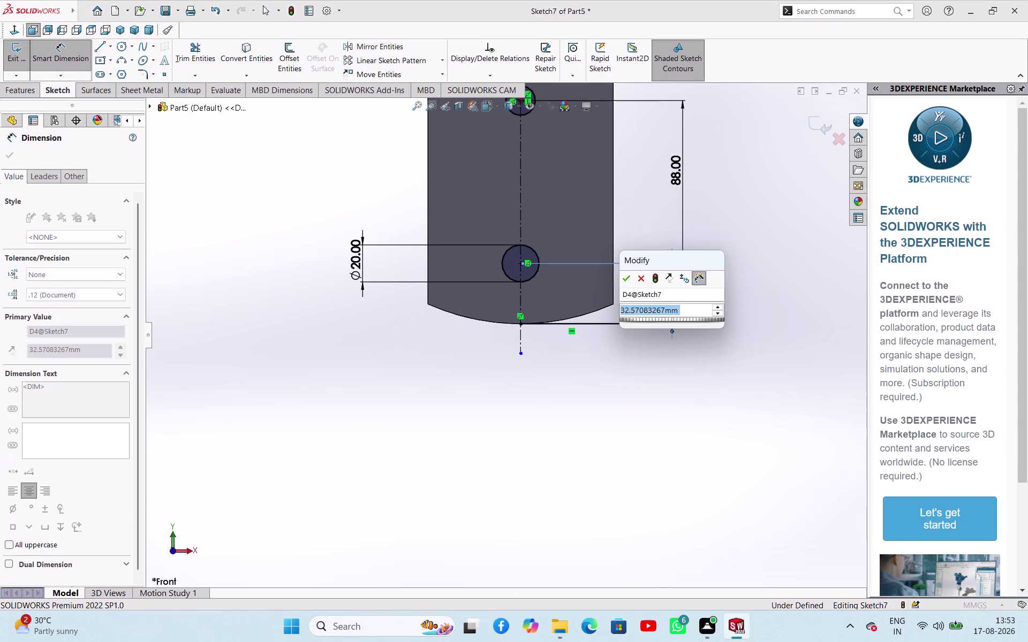
text(35)
key(Return)
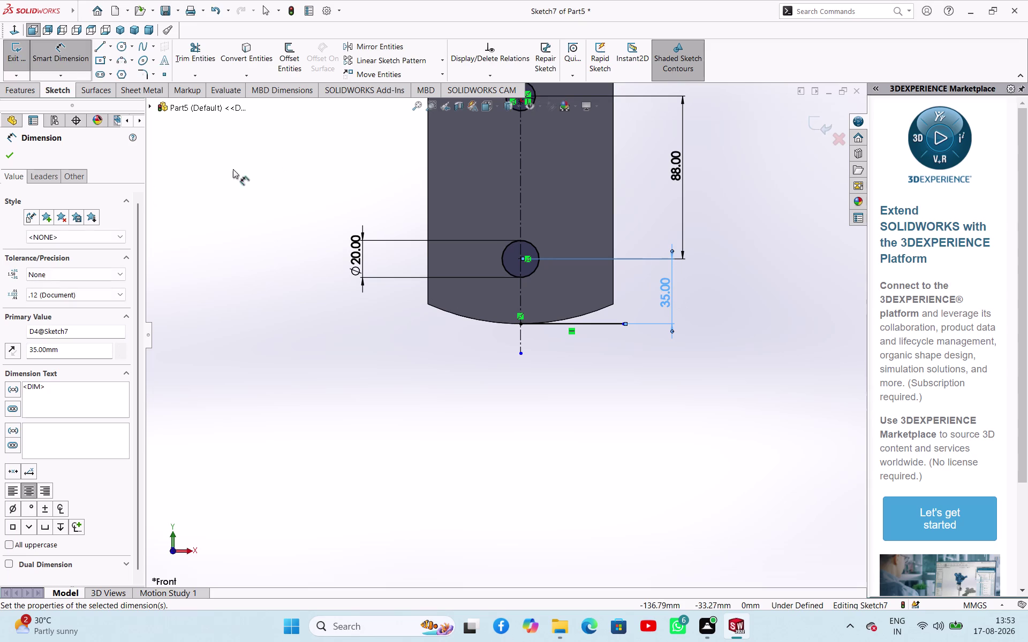
click(9, 159)
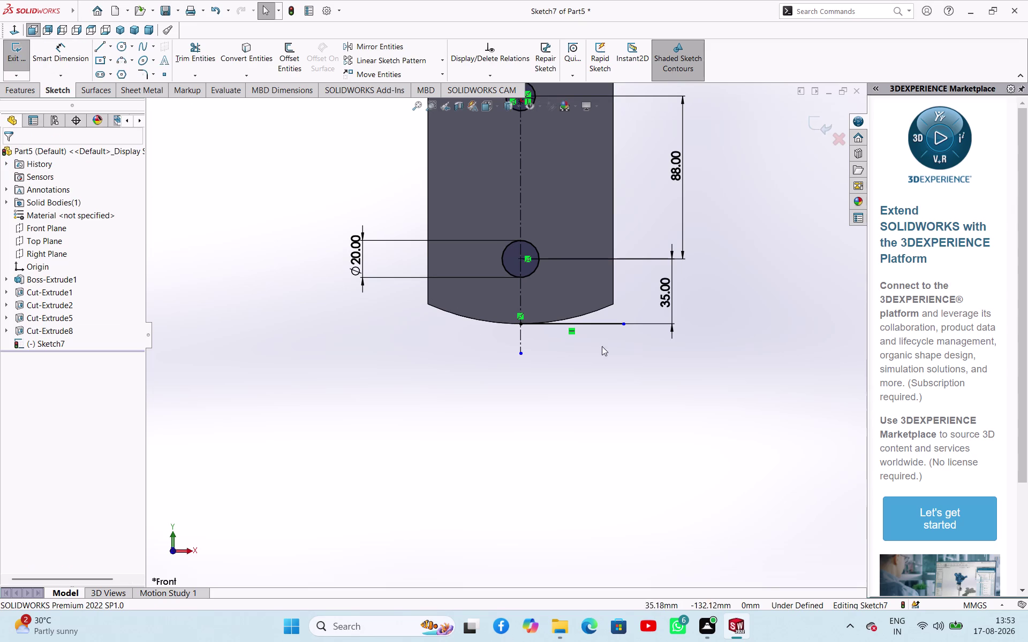
click(615, 323)
key(Delete)
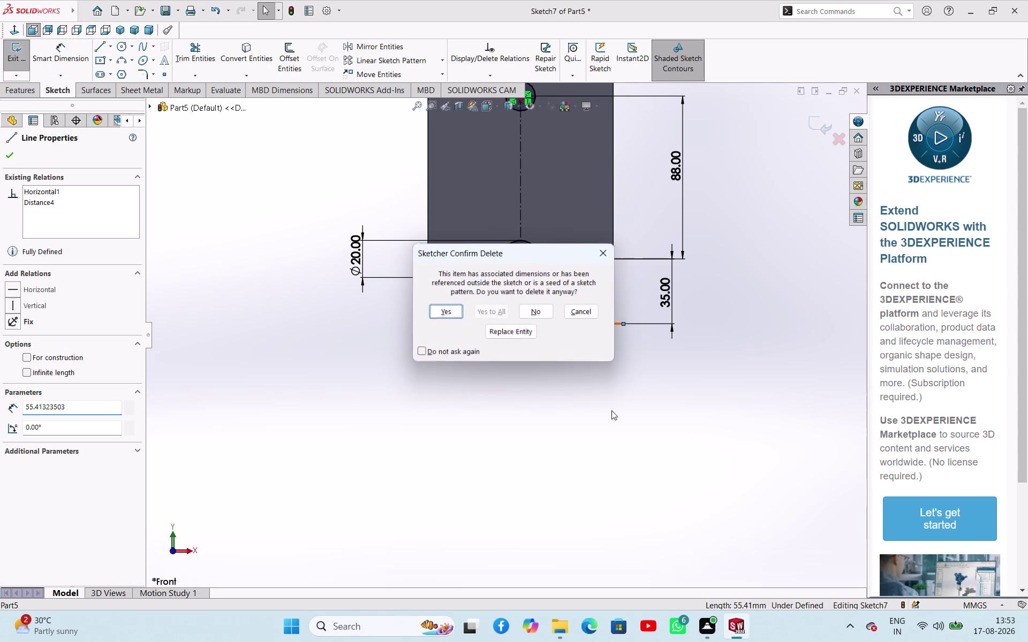
key(Return)
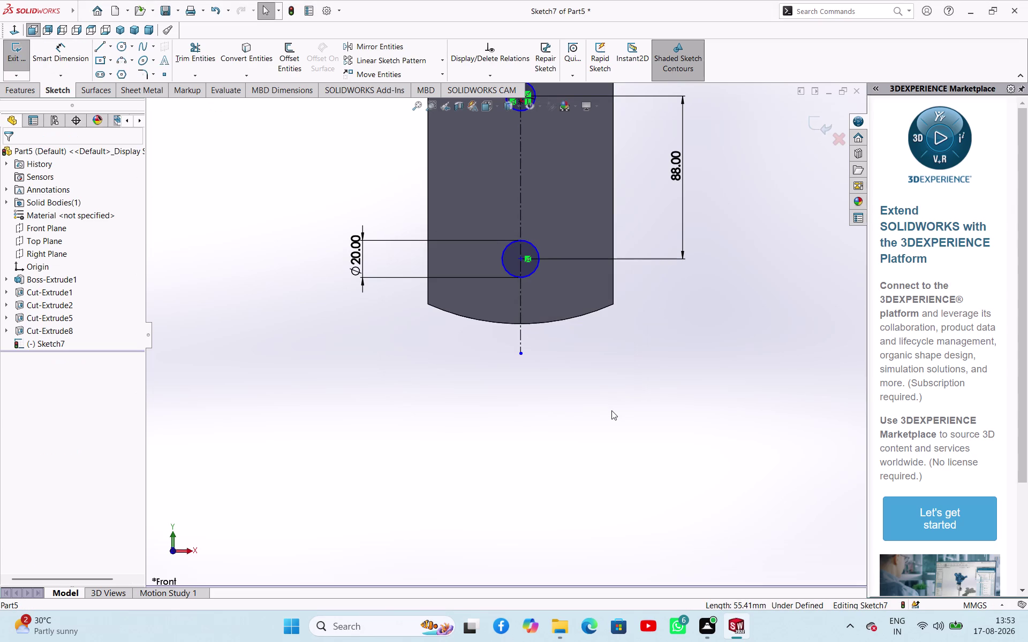
Start a dimension on the centreline, cancel it, and exit Sketch7.
scroll(up, 3)
scroll(down, 3)
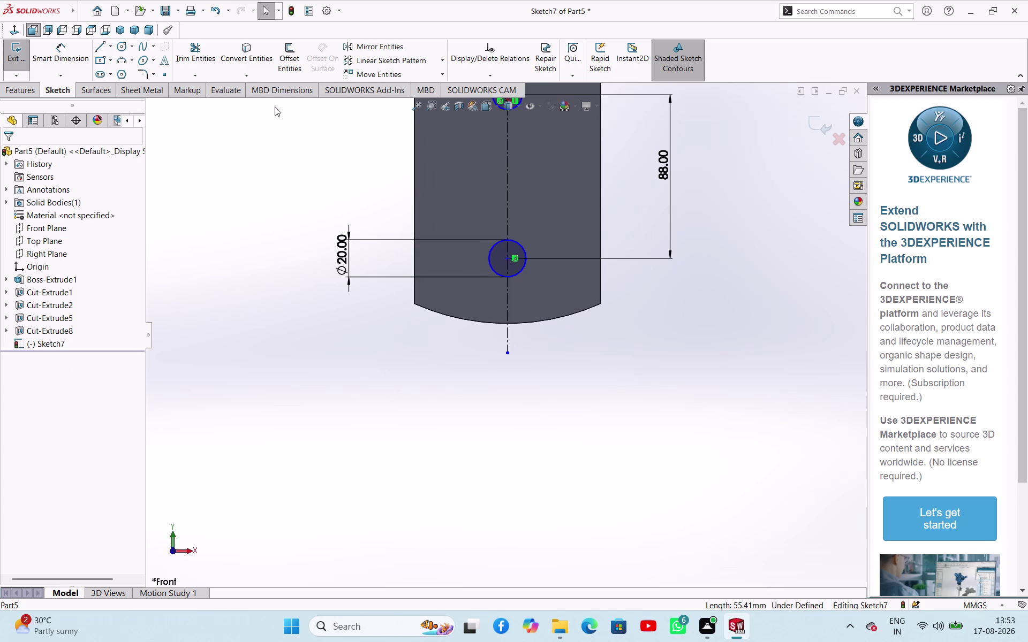
click(74, 52)
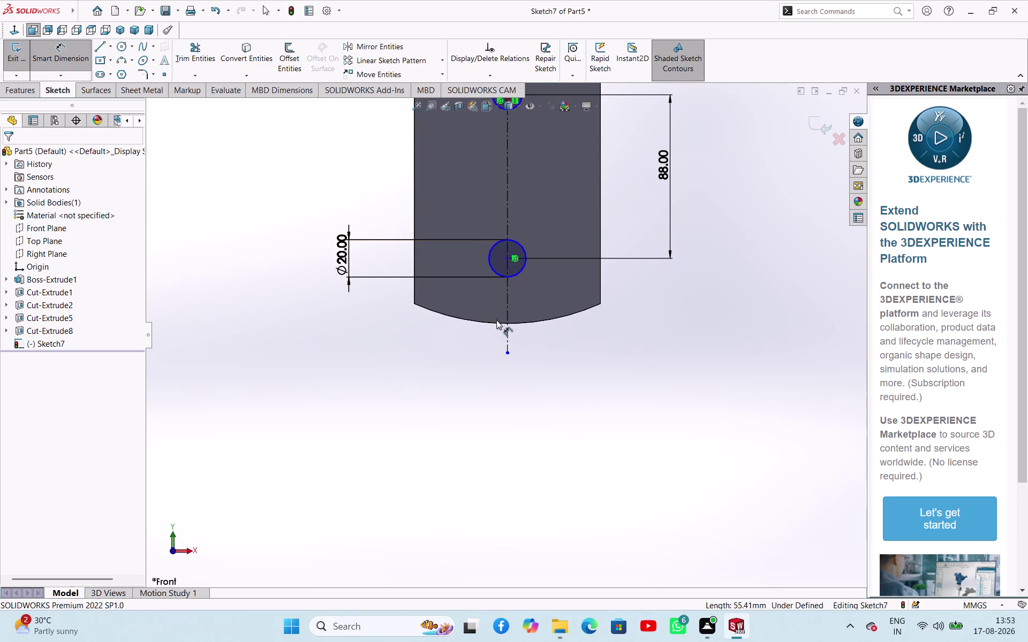
click(505, 323)
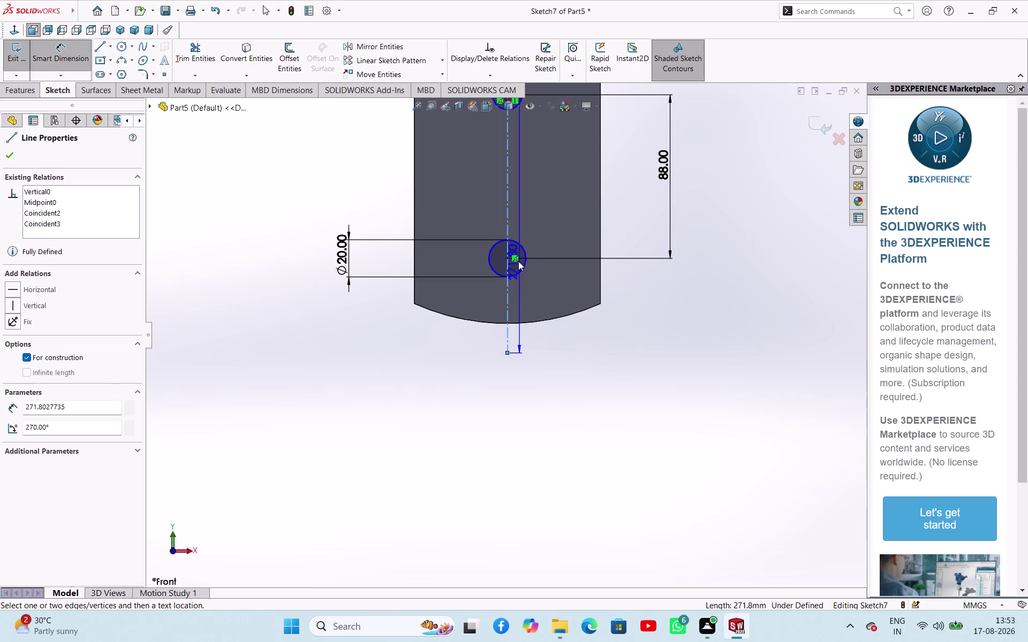
click(506, 258)
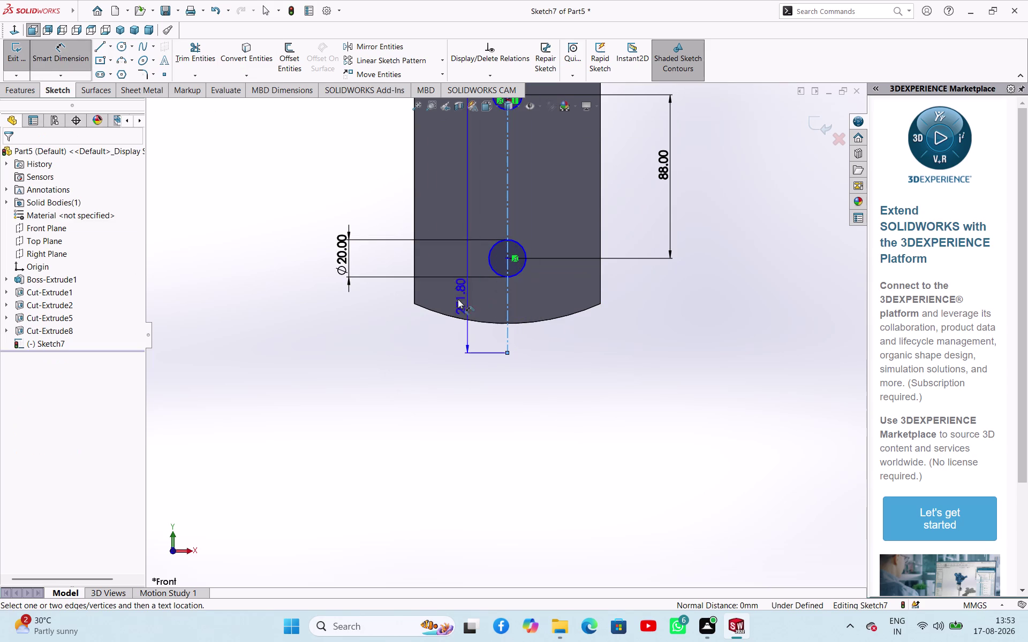
key(Escape)
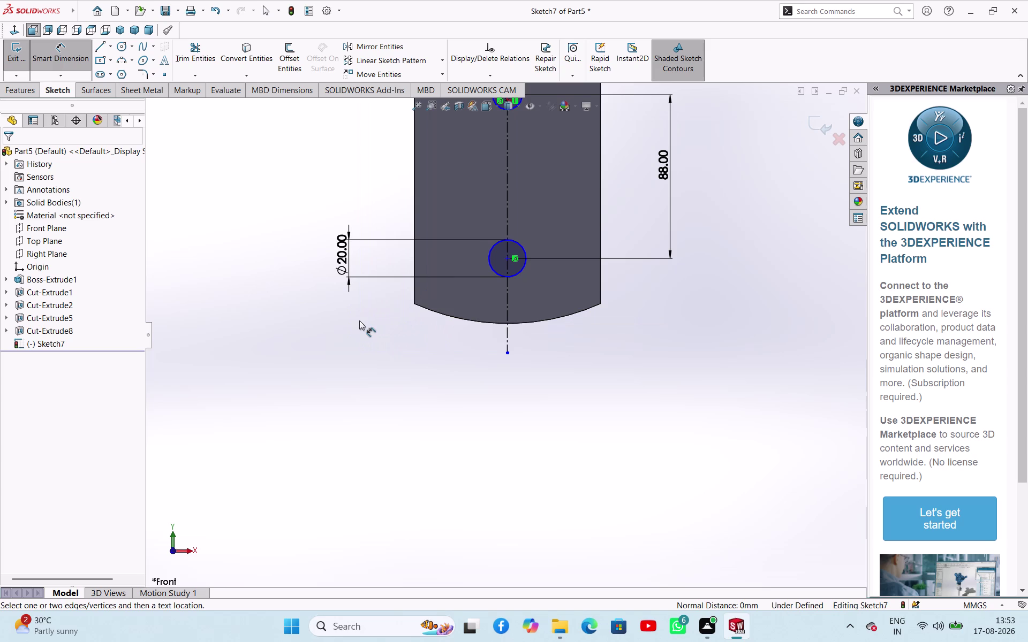
click(15, 45)
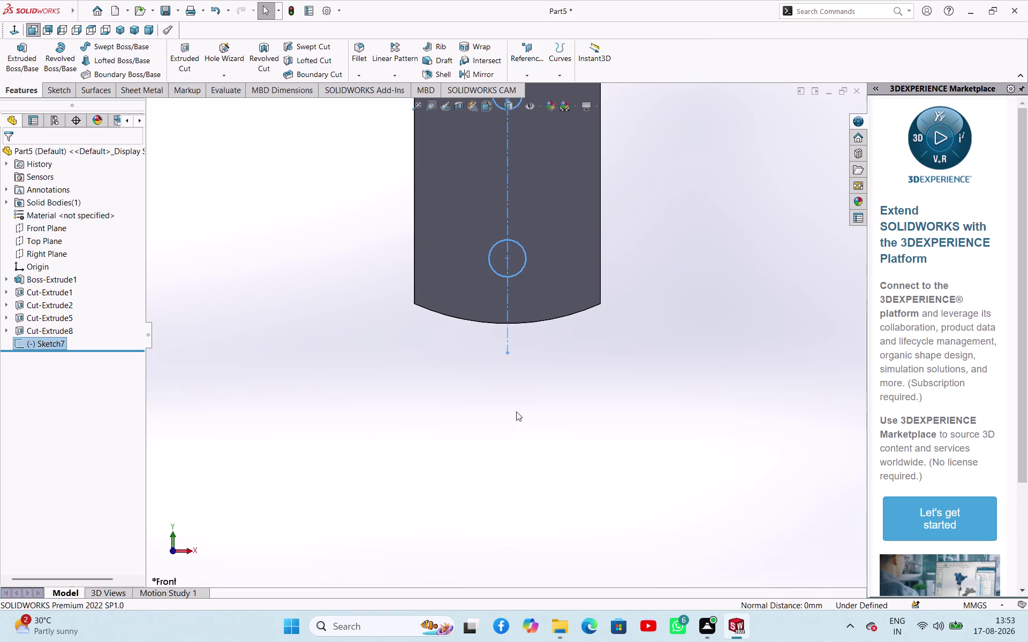
Create a 20 mm deep Extruded Cut from the circle sketch and accept it.
middle_drag(578, 409, 545, 453)
scroll(up, 3)
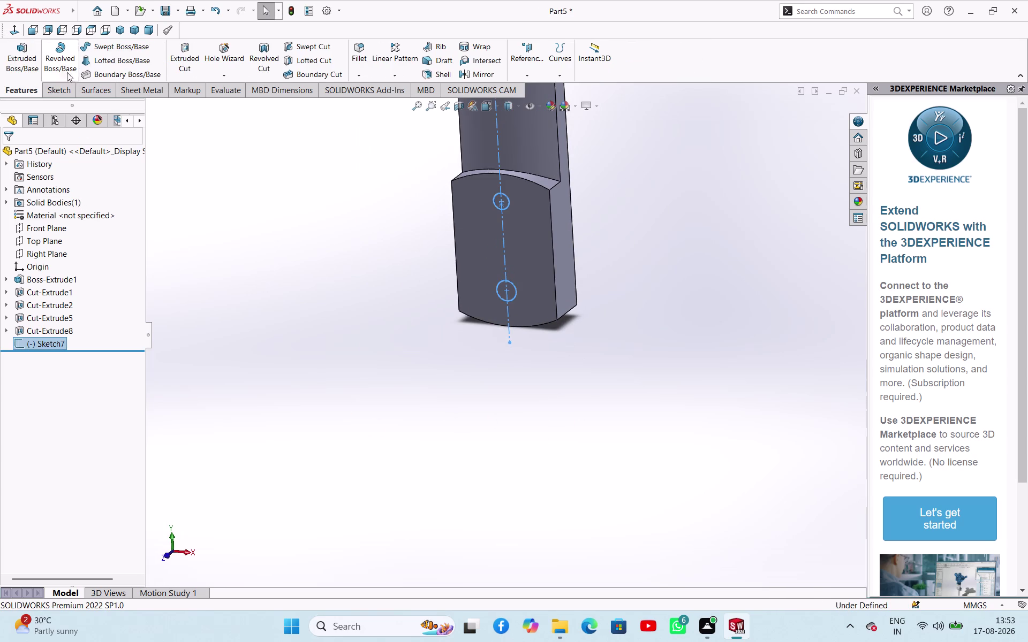
click(187, 60)
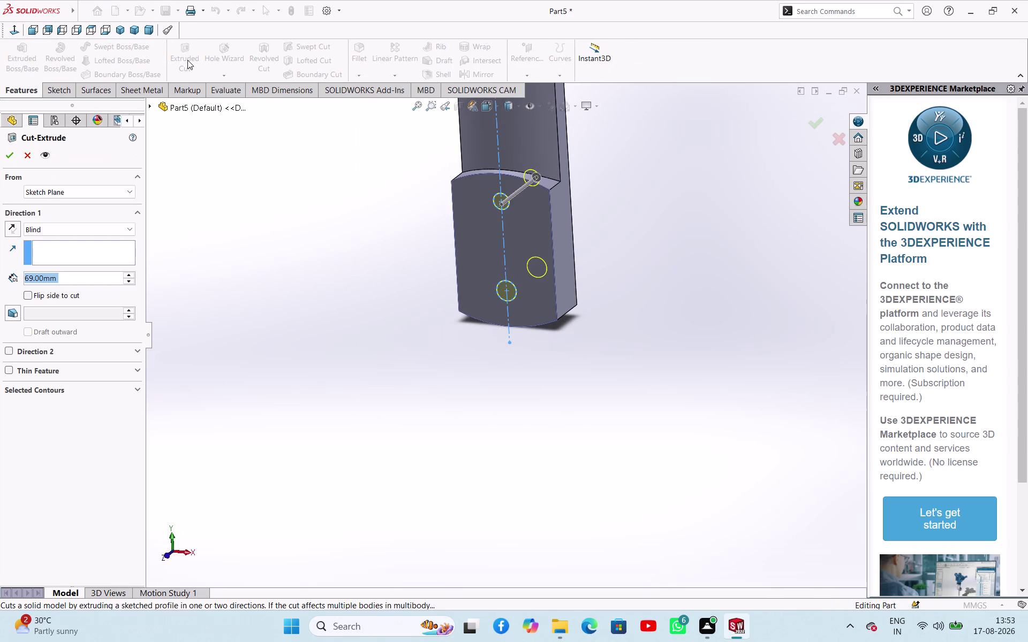
text(20)
key(Return)
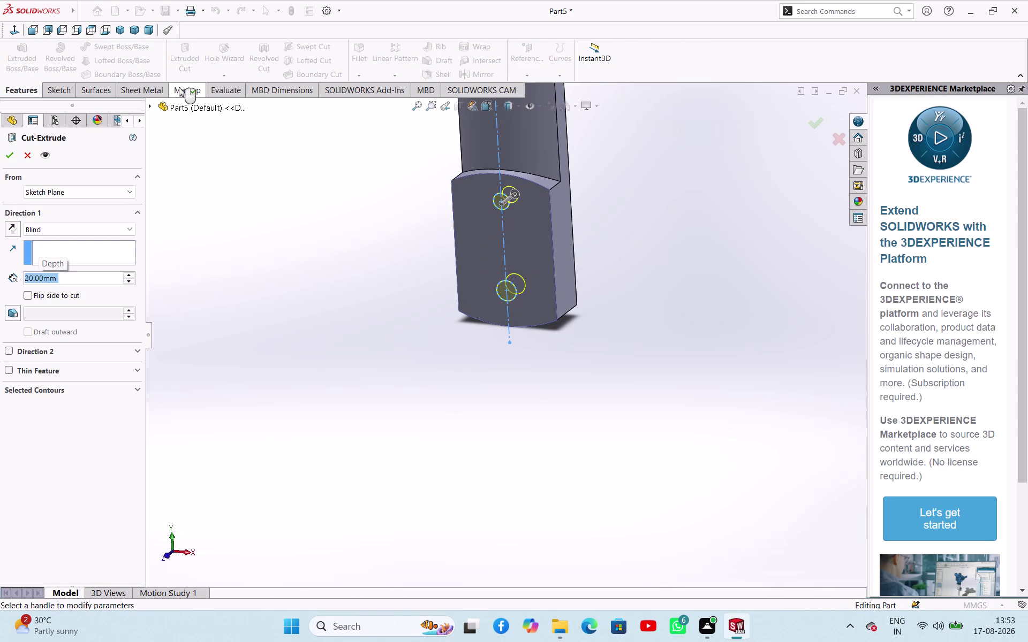
middle_drag(487, 295, 405, 394)
click(9, 155)
Orbit to view the new Cut-Extrude9 and select the part's slotted end face.
click(371, 283)
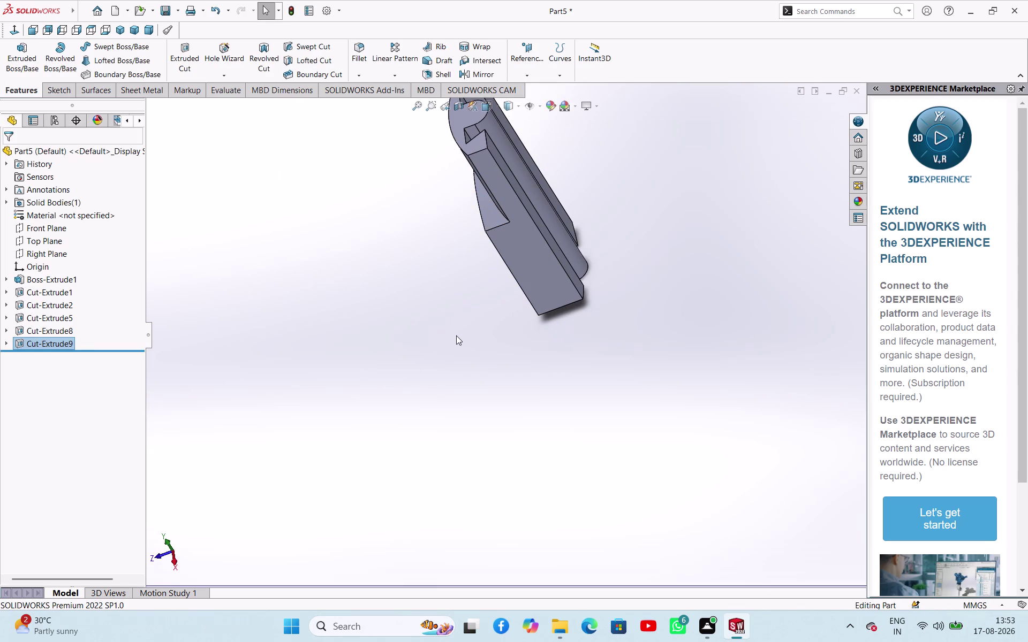
scroll(up, 3)
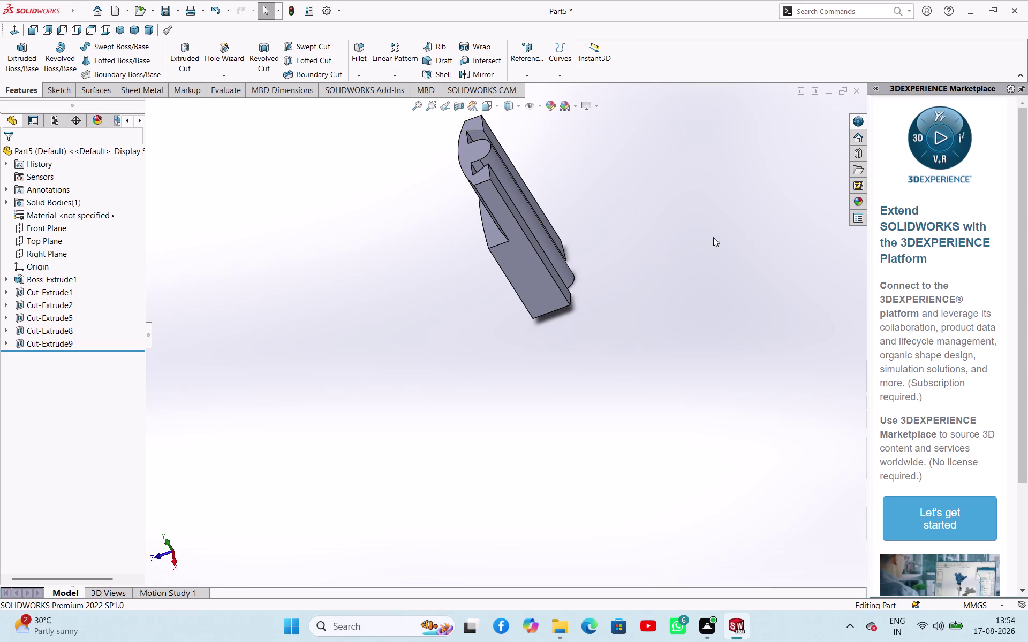
middle_click(677, 207)
middle_drag(677, 207, 725, 218)
scroll(up, 3)
scroll(down, 3)
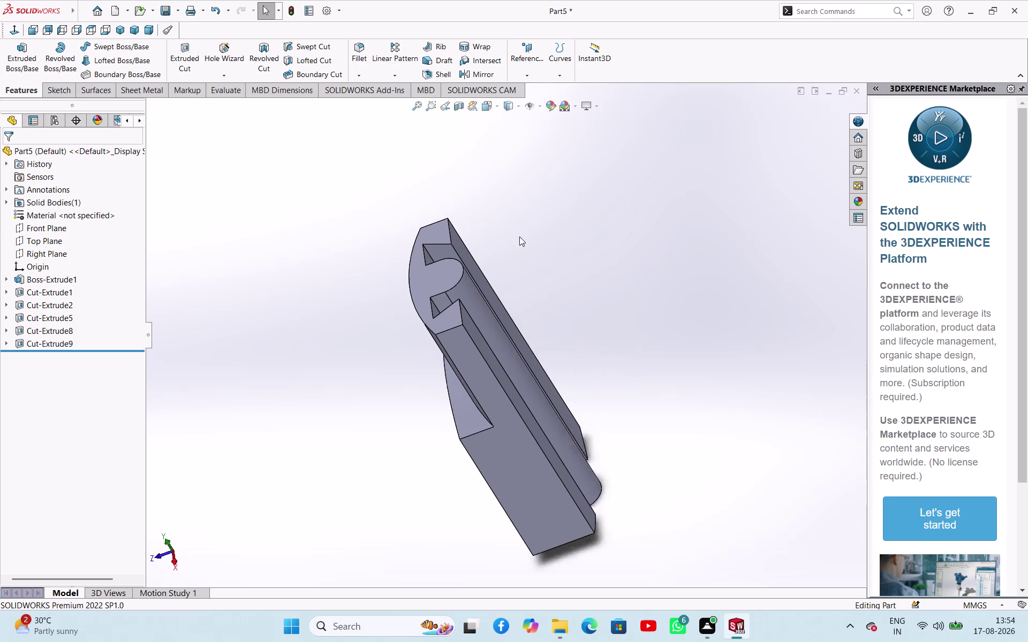
scroll(down, 3)
click(434, 281)
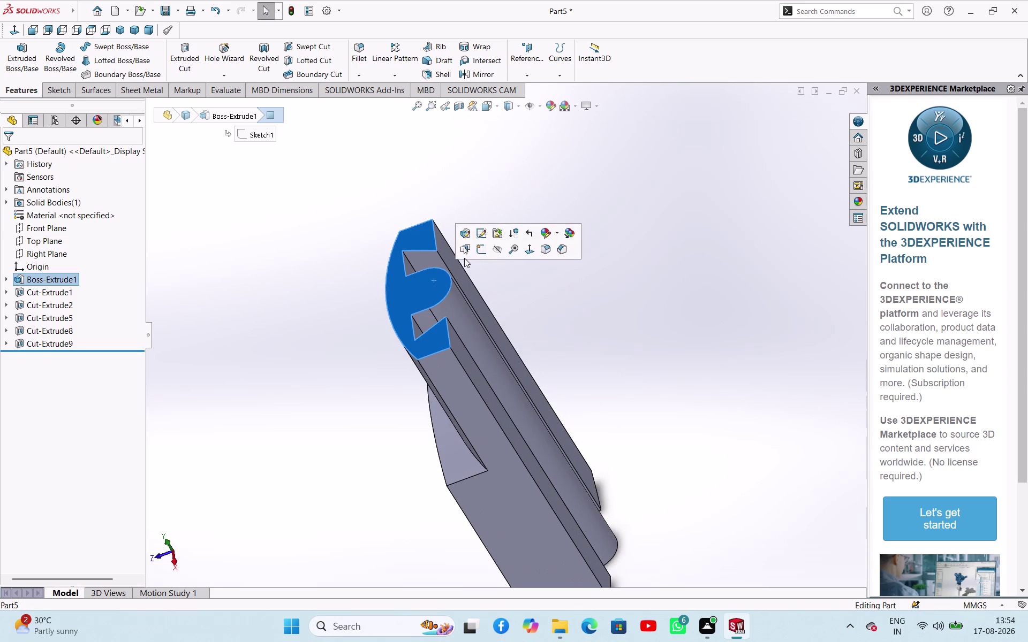
Start a sketch on the slotted end face, then discard the empty Sketch8.
click(481, 249)
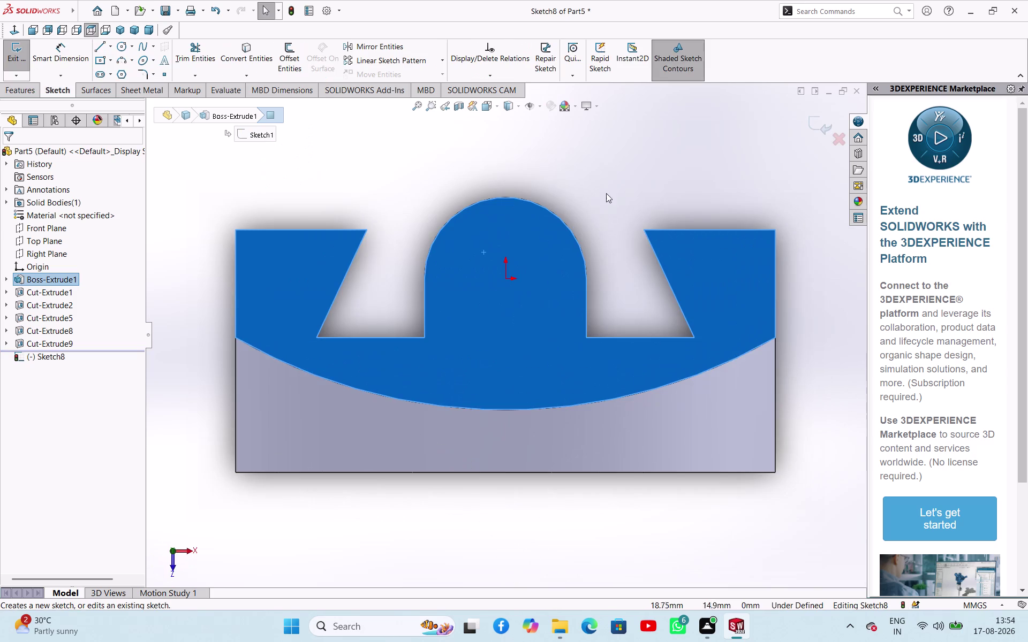
click(590, 145)
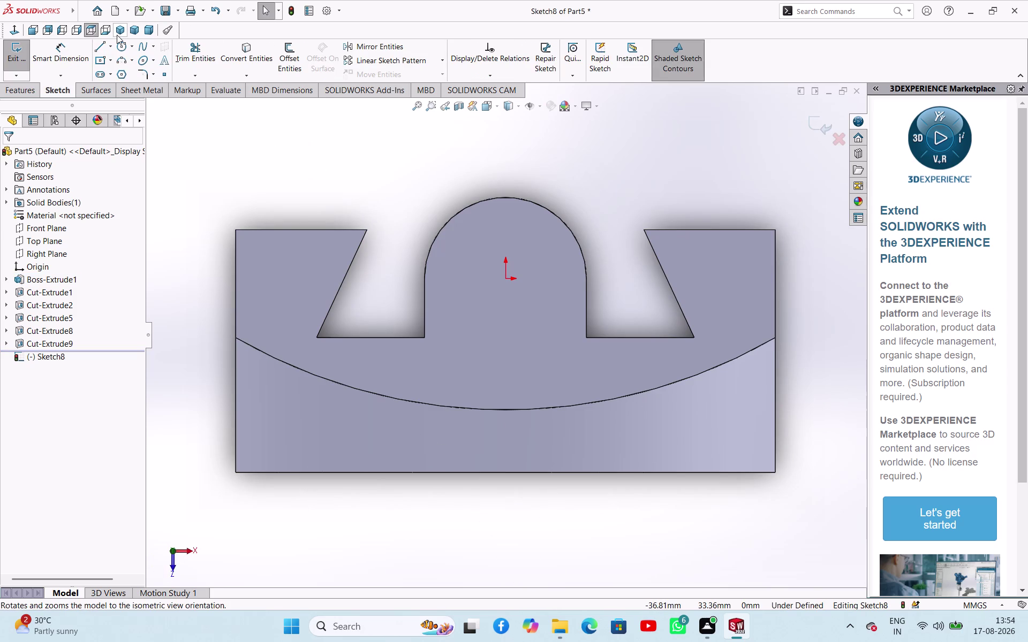
click(117, 35)
click(646, 177)
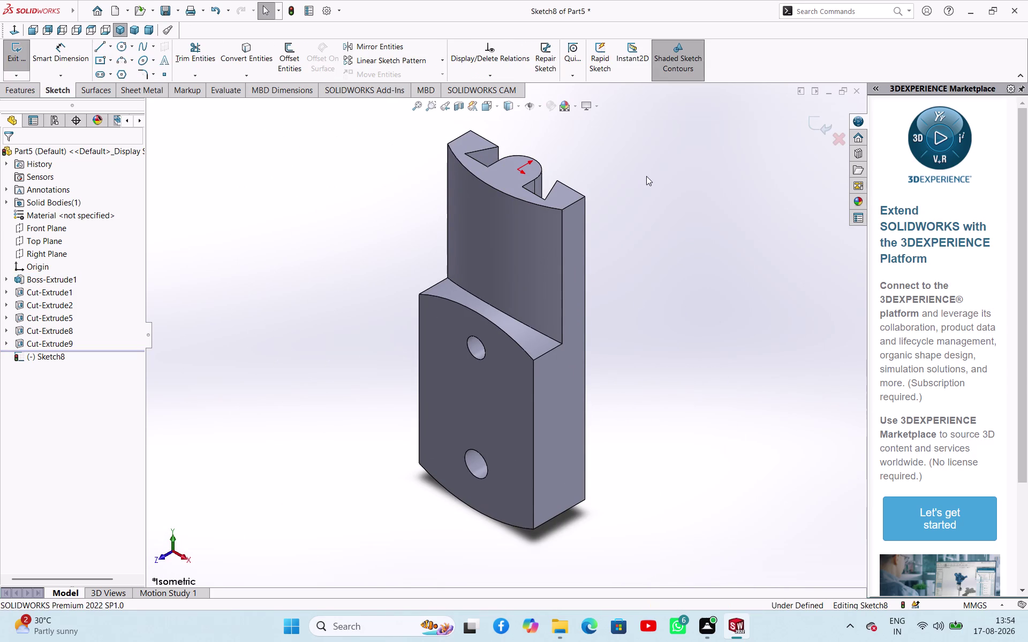
middle_drag(677, 290, 630, 122)
middle_drag(645, 456, 654, 336)
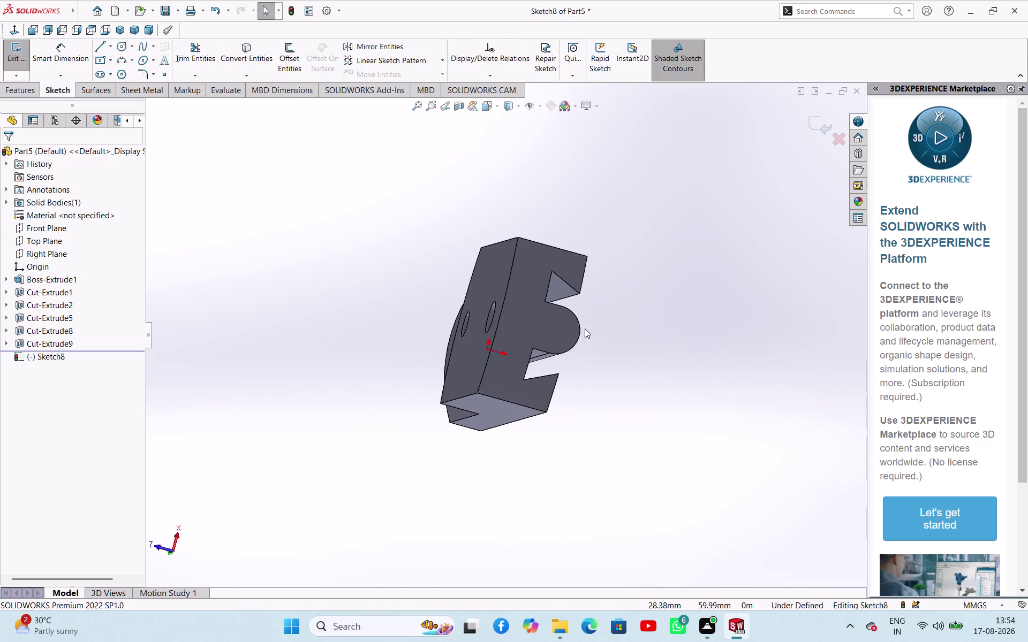
right_click(59, 356)
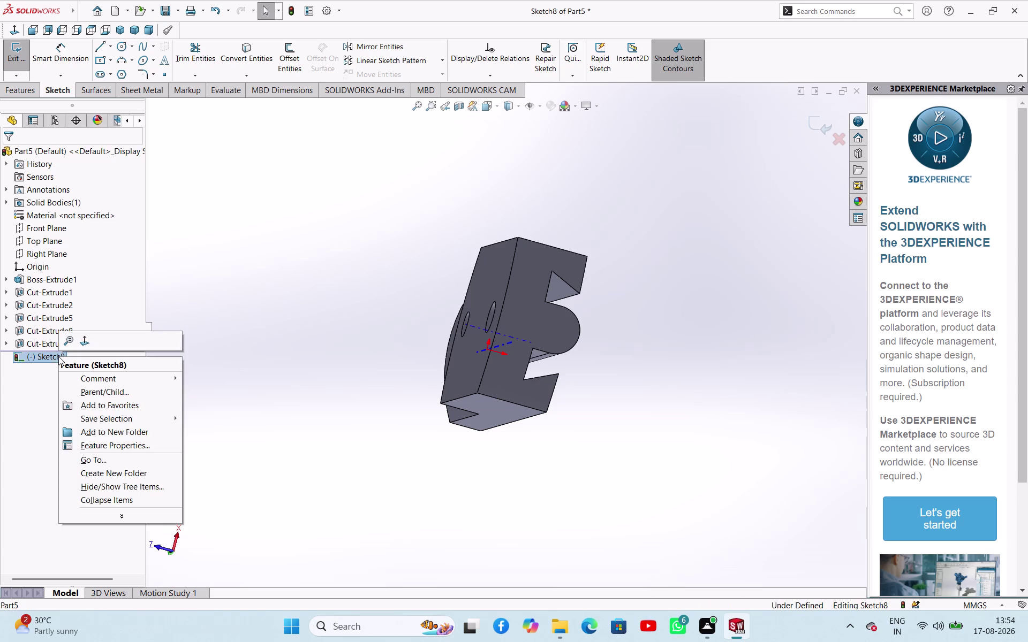
click(262, 332)
click(15, 56)
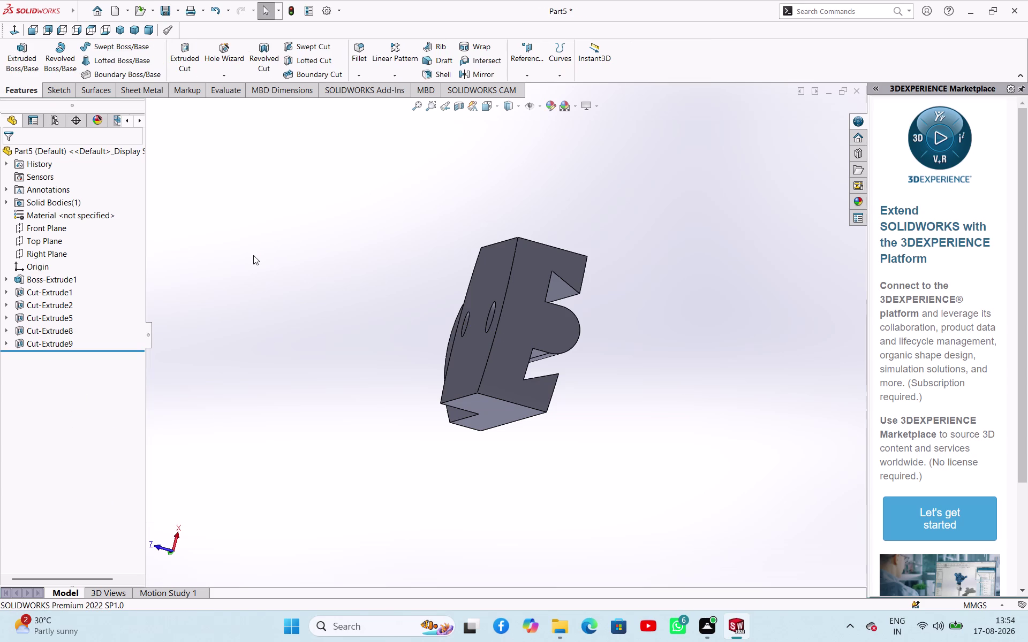
Select and clear the slotted end face, then orbit to see the stepped side.
click(322, 308)
click(561, 326)
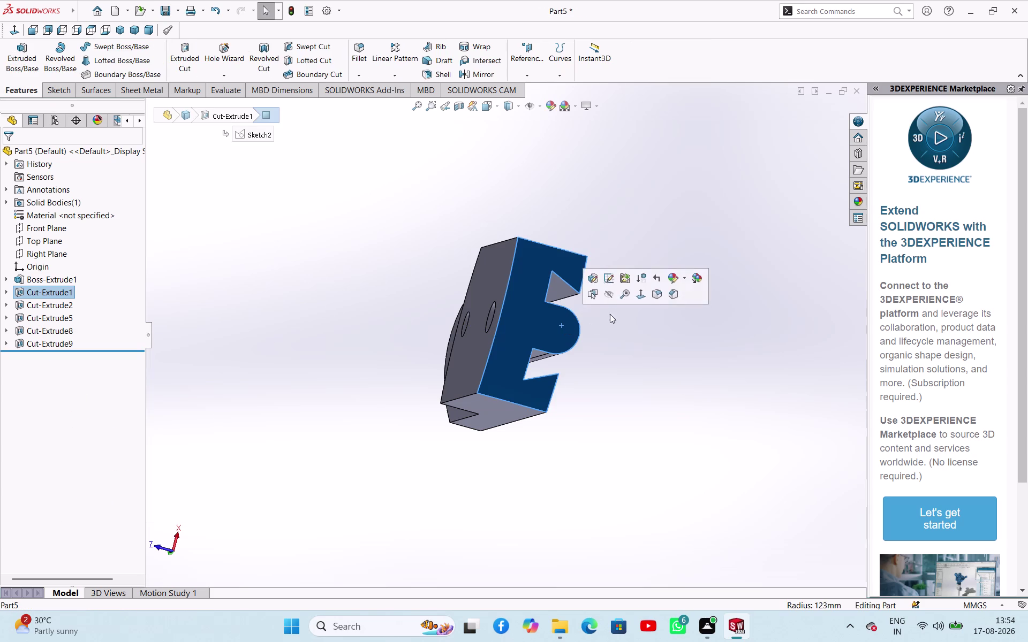
click(627, 357)
middle_drag(674, 279, 640, 512)
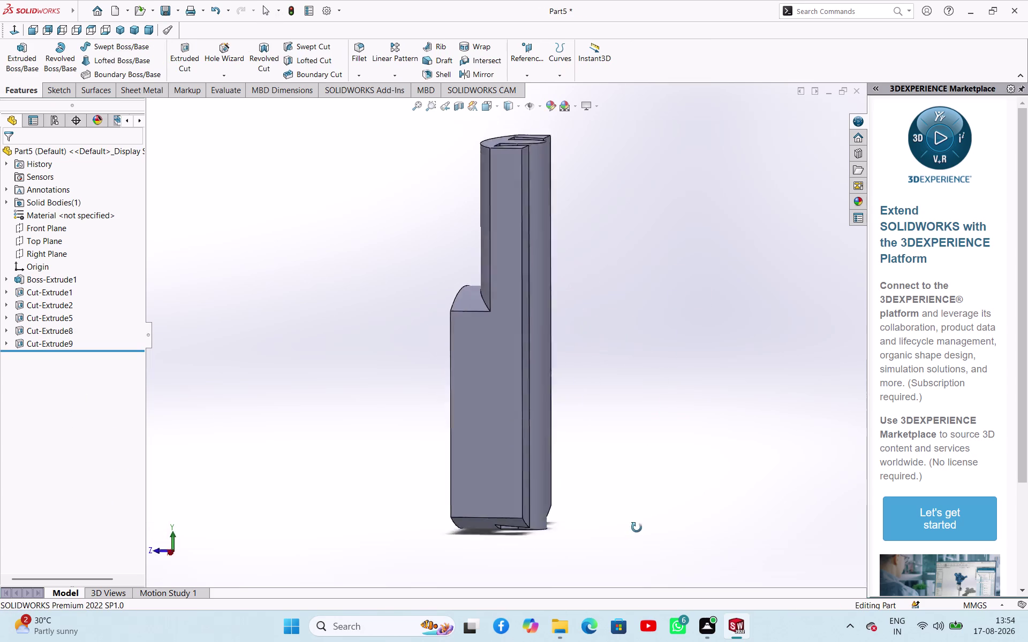
middle_drag(640, 512, 635, 552)
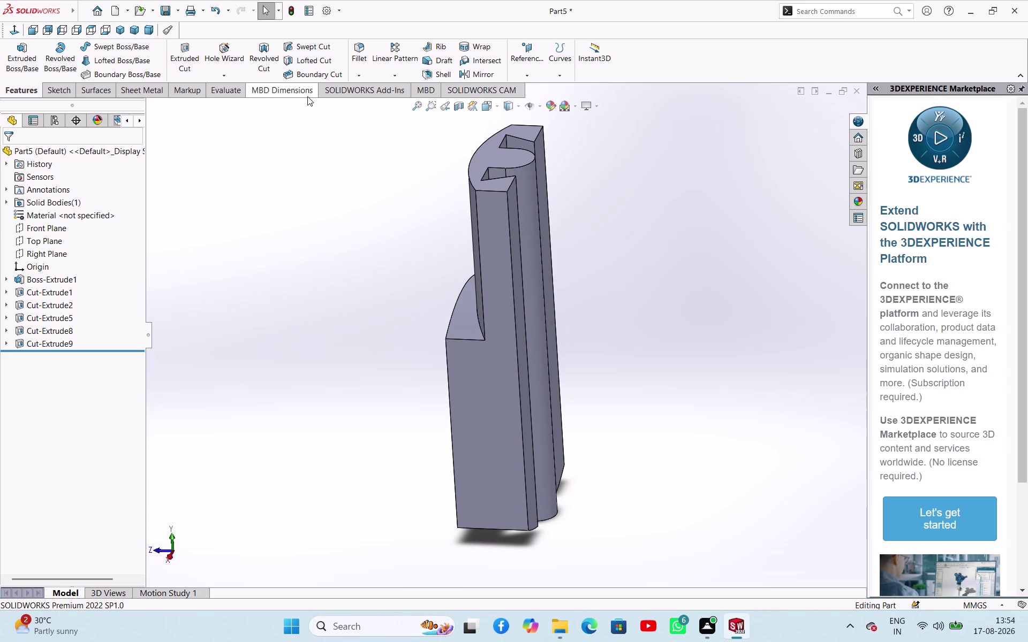
Inspect the part from the left side view, then return to isometric.
click(56, 28)
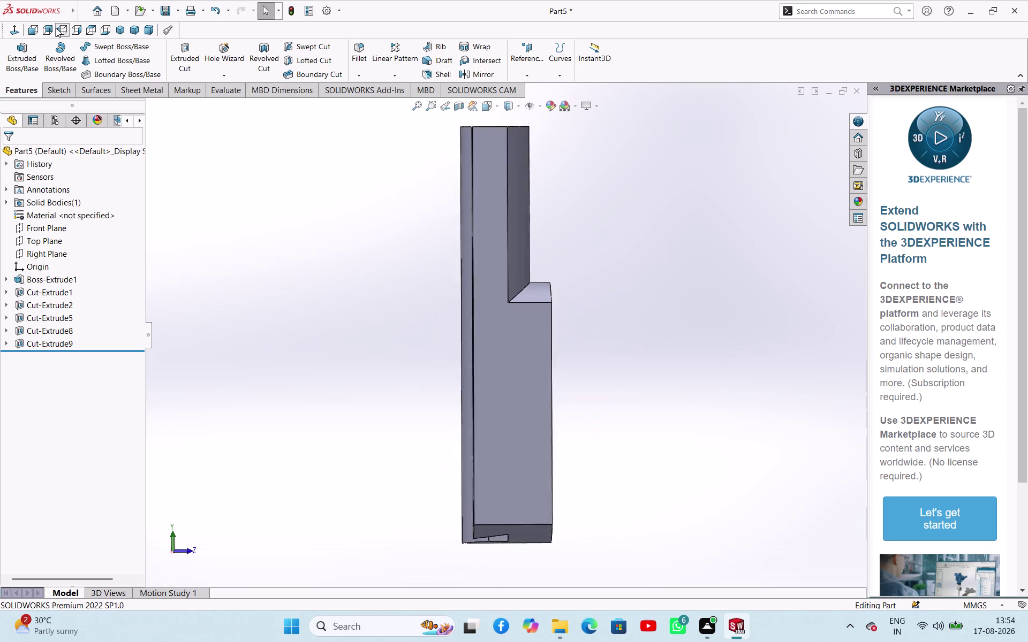
click(254, 270)
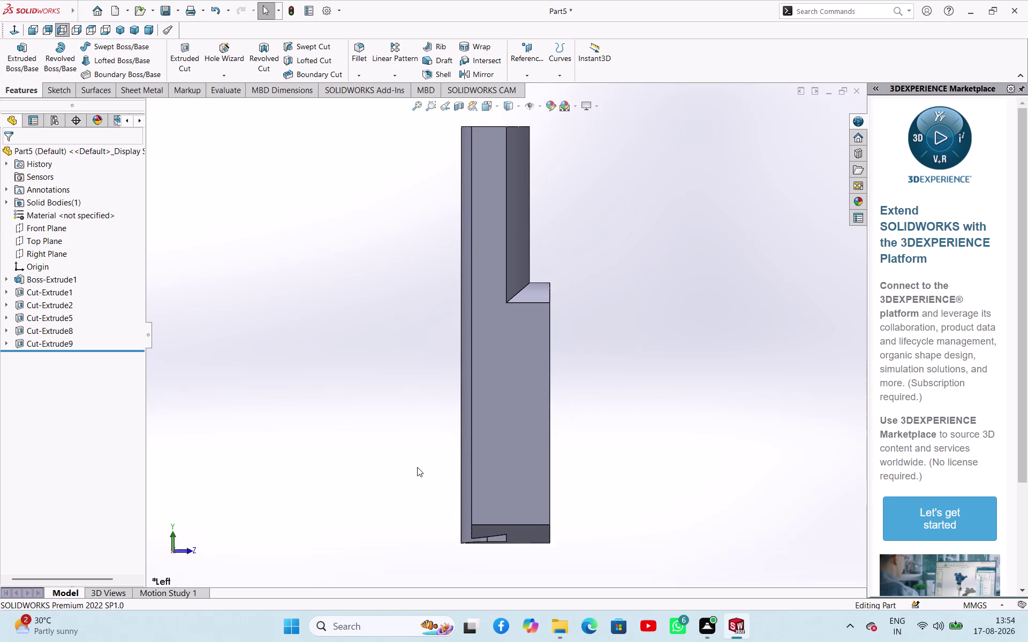
scroll(down, 3)
scroll(up, 3)
scroll(down, 3)
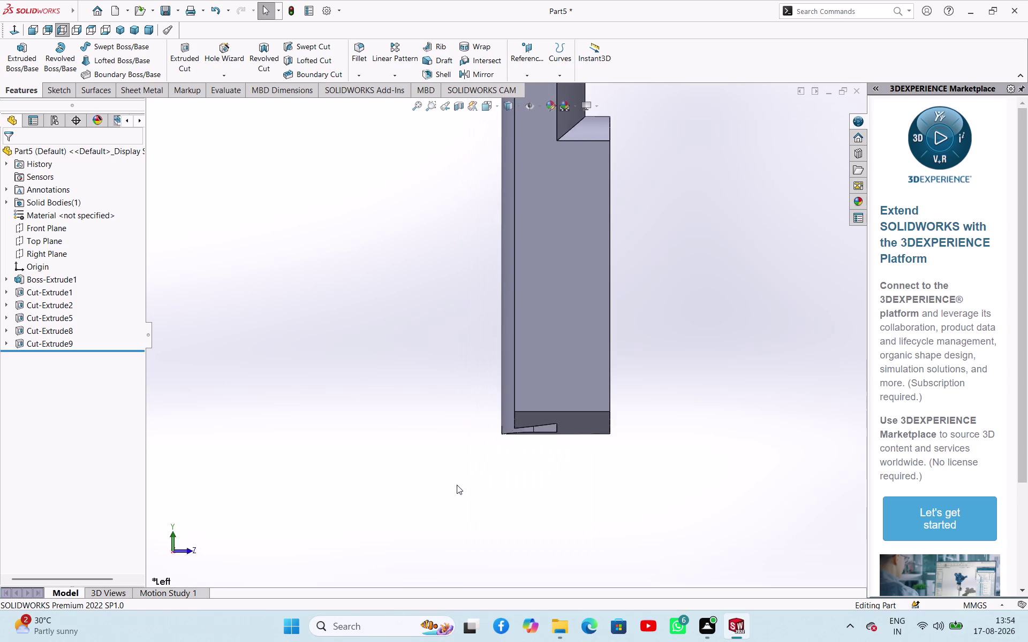
scroll(up, 3)
scroll(up, 3)
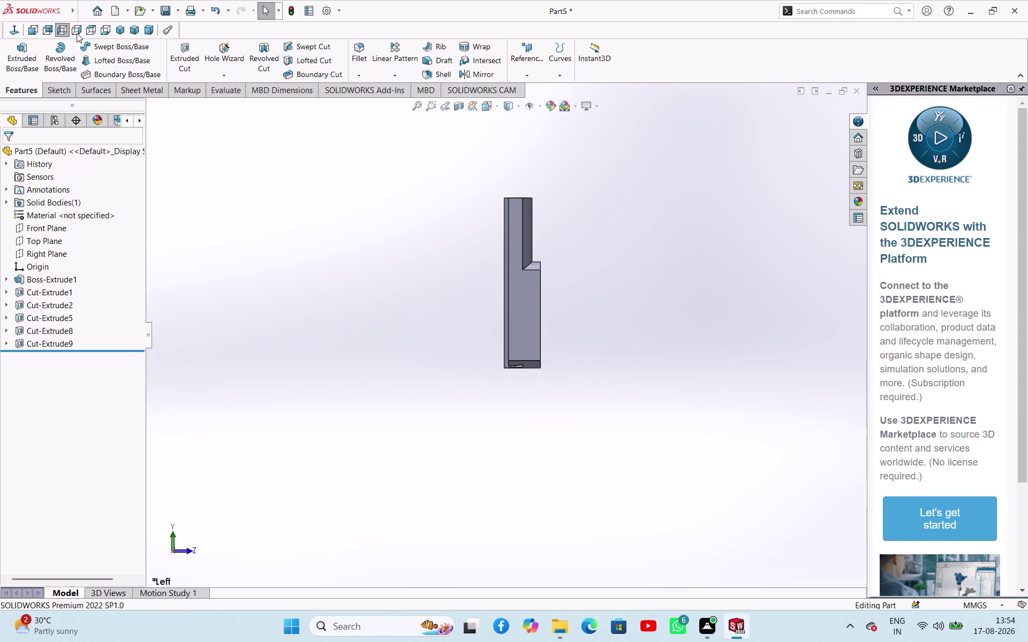
click(115, 31)
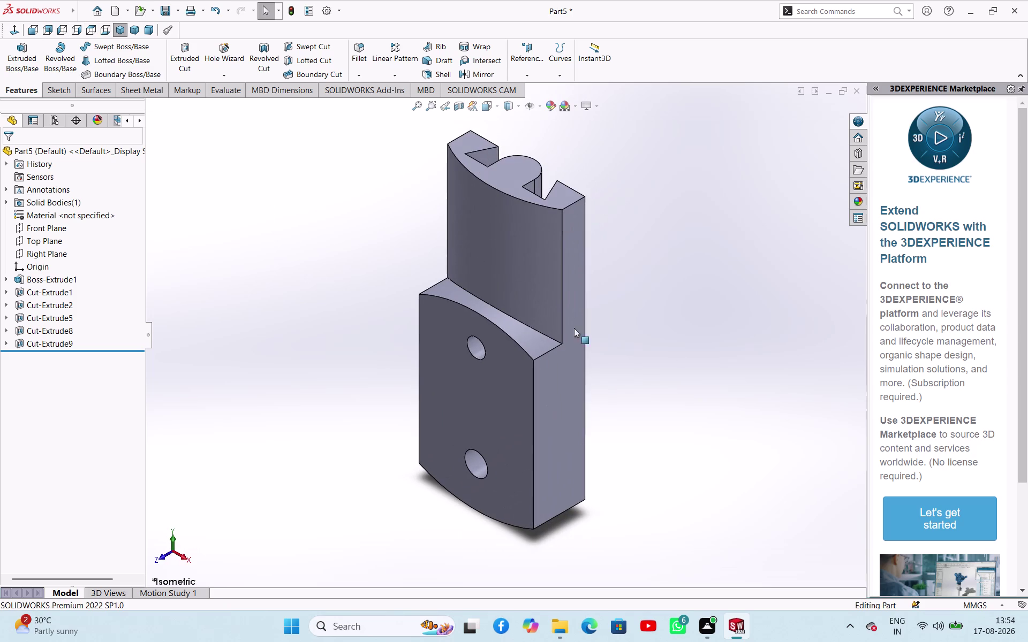
Orbit to the back and slotted end, then open the Reference Geometry dropdown.
click(704, 320)
middle_drag(679, 440, 645, 304)
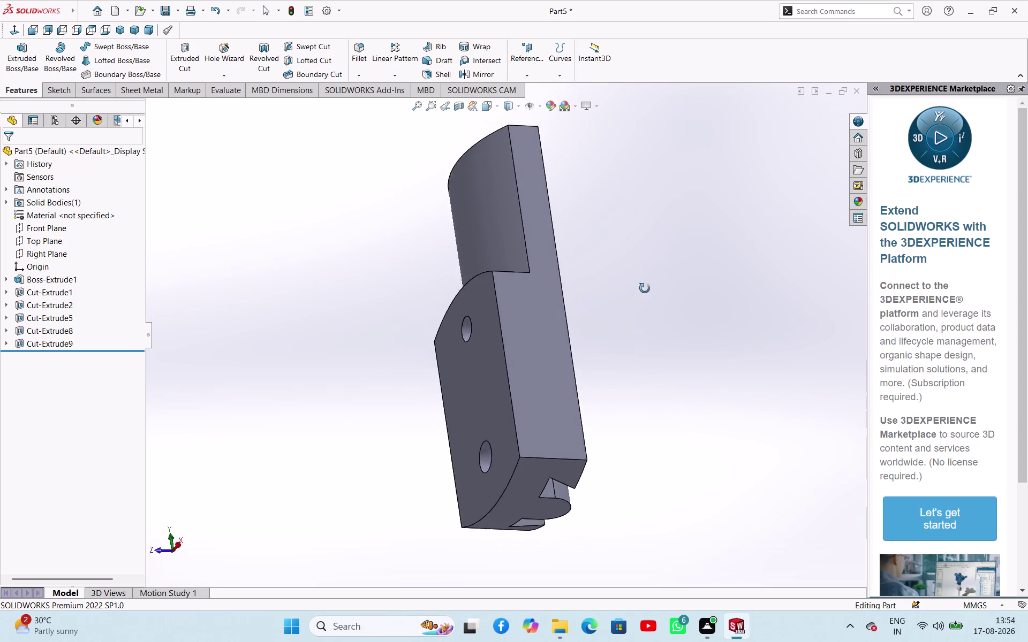
middle_drag(644, 304, 656, 200)
click(571, 405)
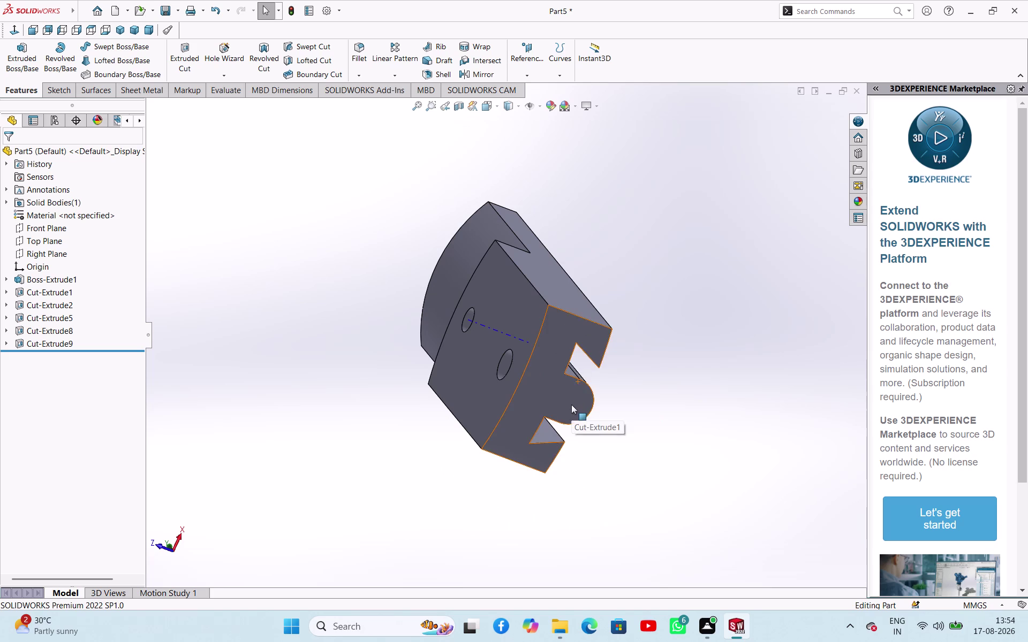
click(658, 455)
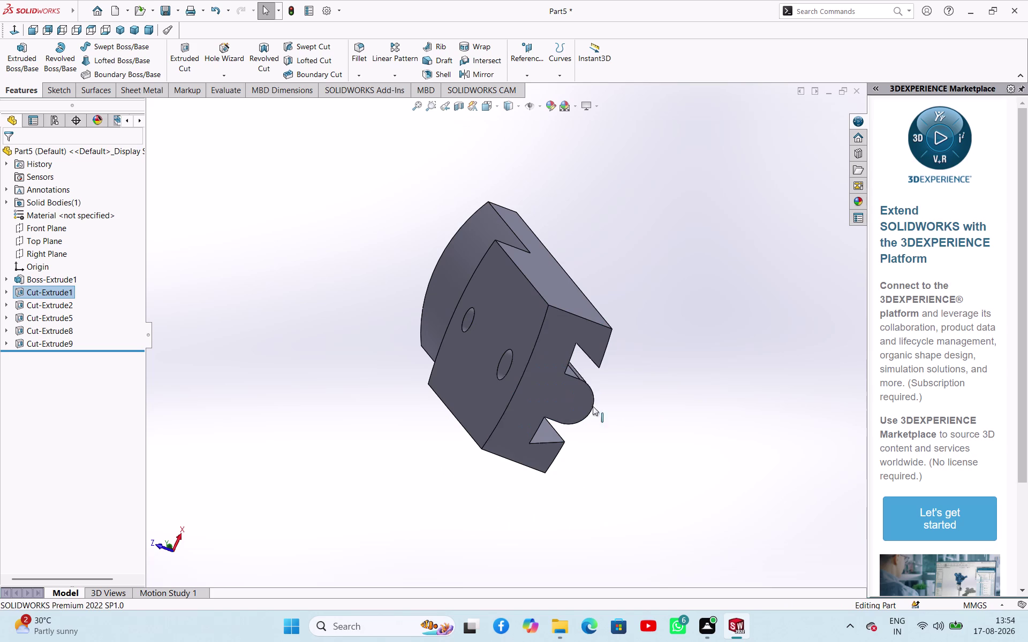
click(531, 51)
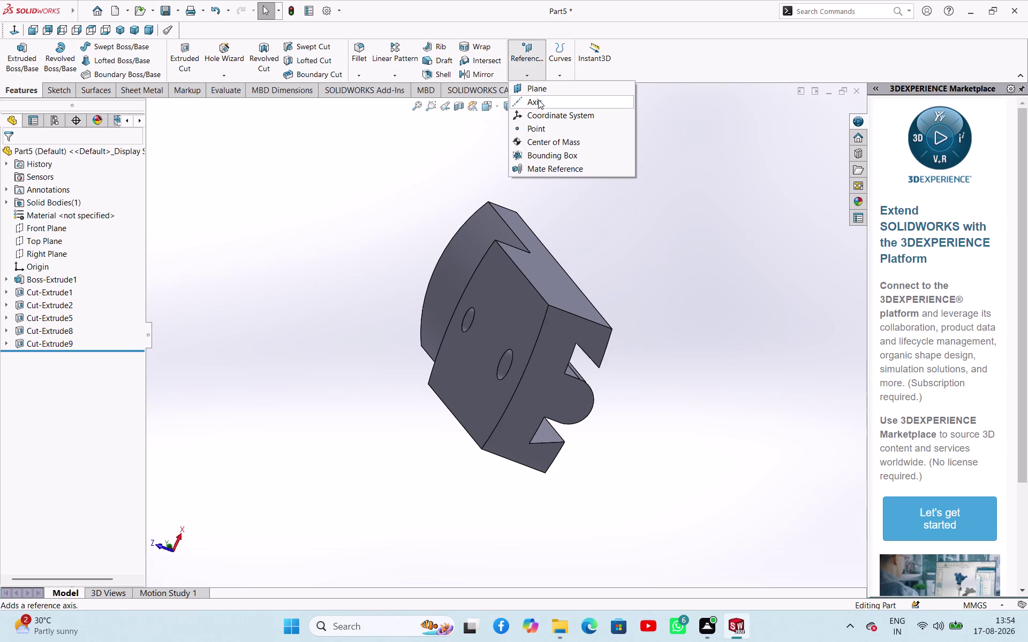
Begin a plane on the wrong face, cancel it, and orbit to the slotted end.
click(538, 90)
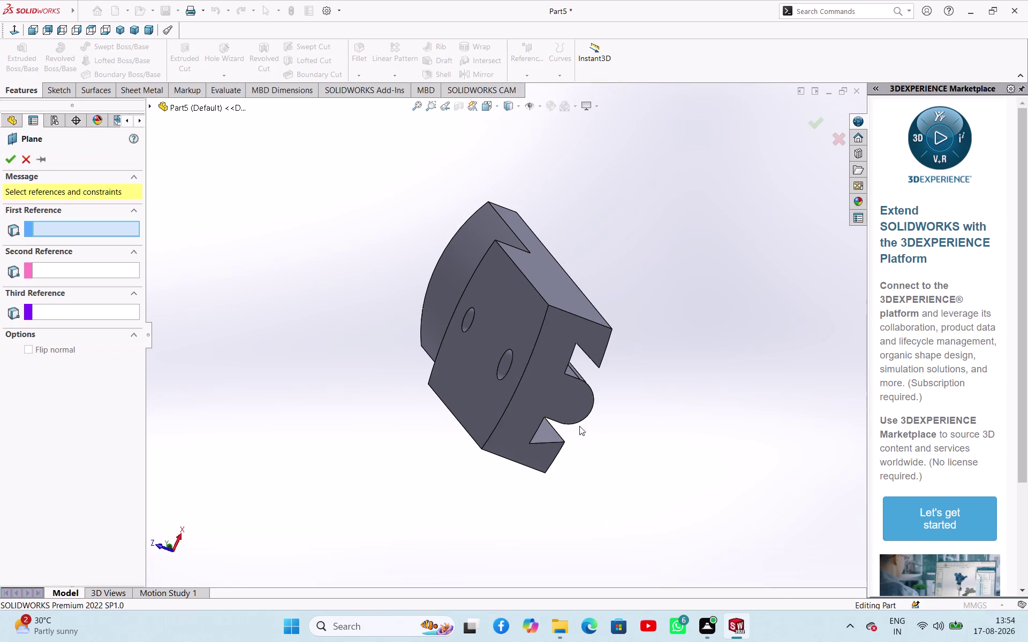
click(575, 402)
middle_drag(687, 266, 667, 433)
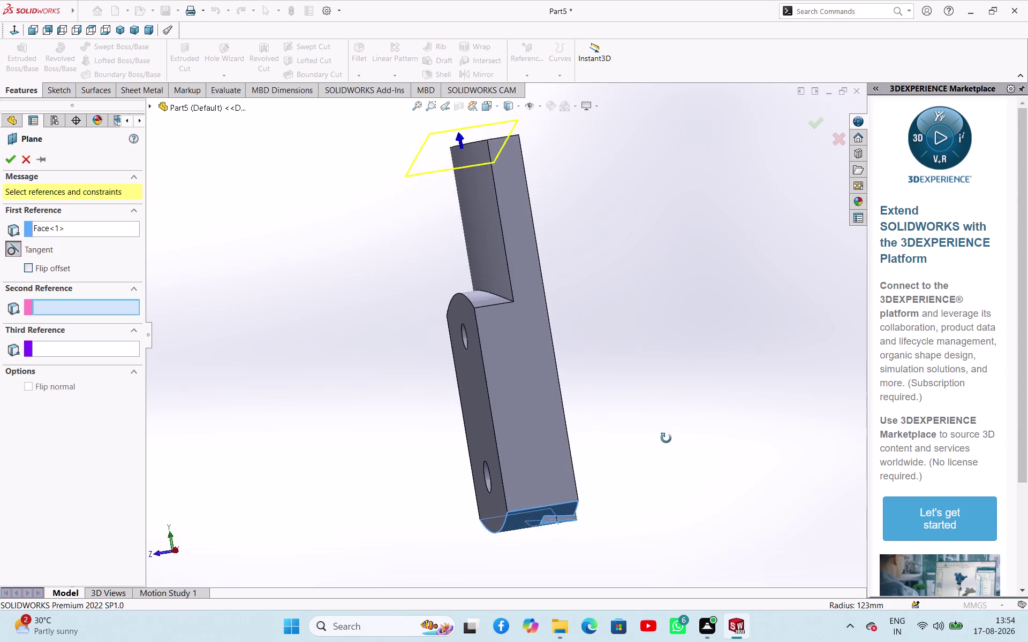
middle_drag(667, 433, 781, 482)
click(27, 158)
click(318, 273)
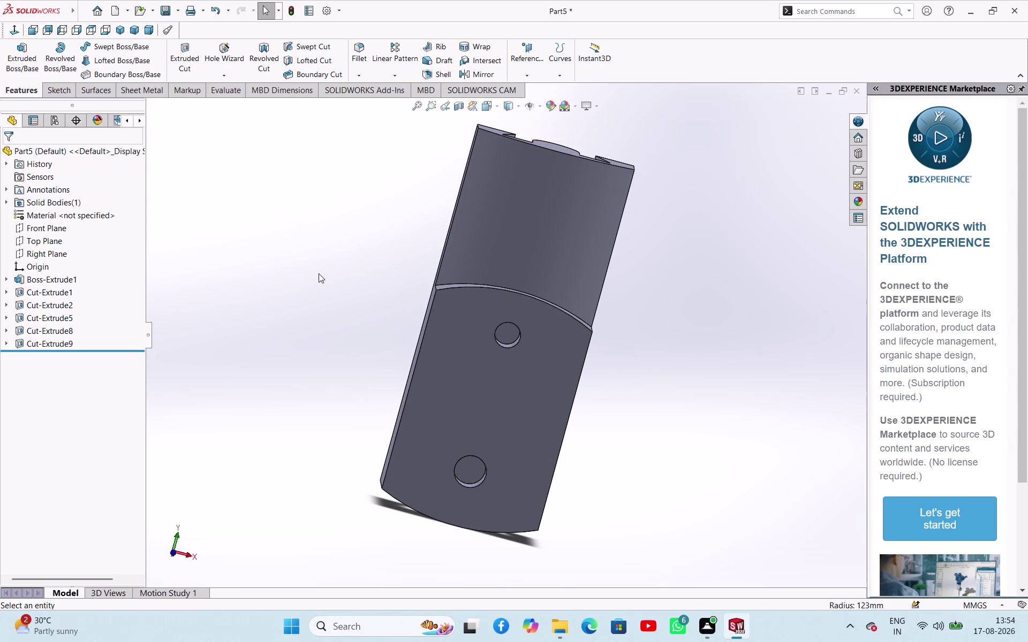
middle_drag(666, 264, 537, 313)
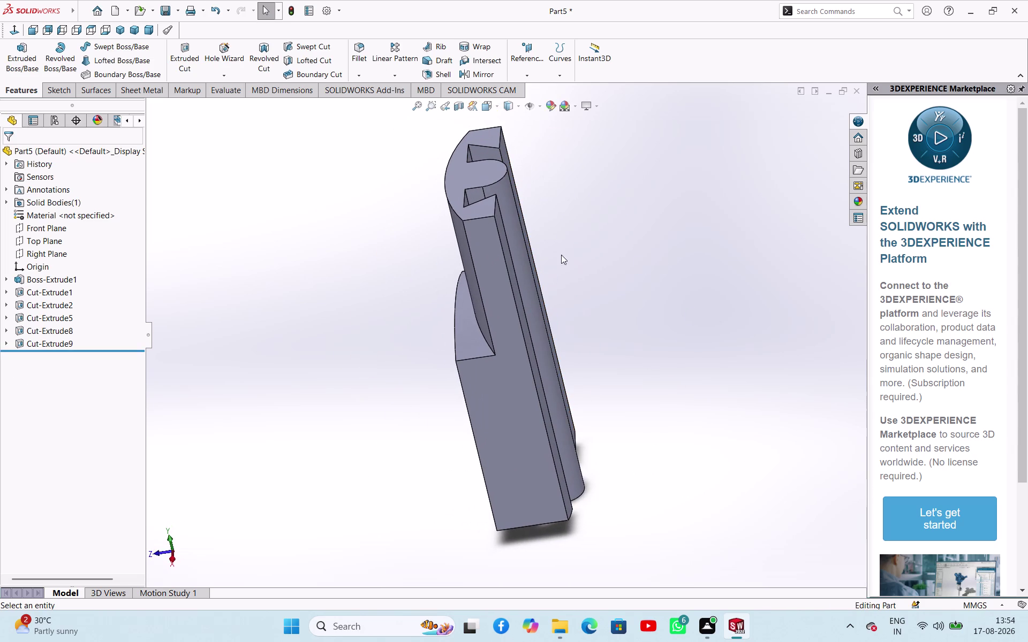
Create Plane1 offset 25 mm (flipped) from the slotted end face and sketch on it.
click(530, 52)
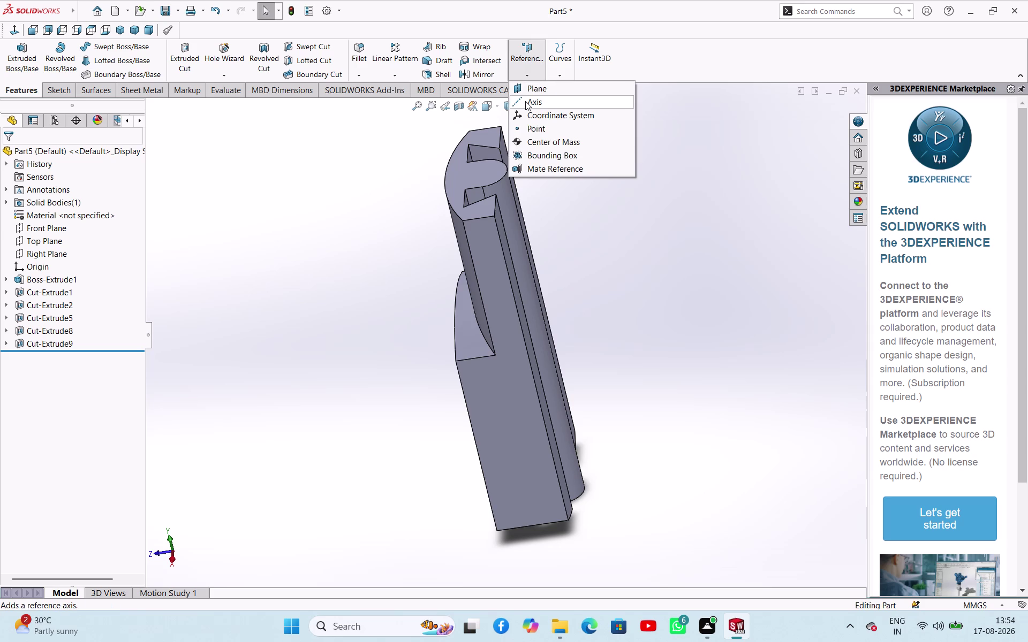
click(531, 92)
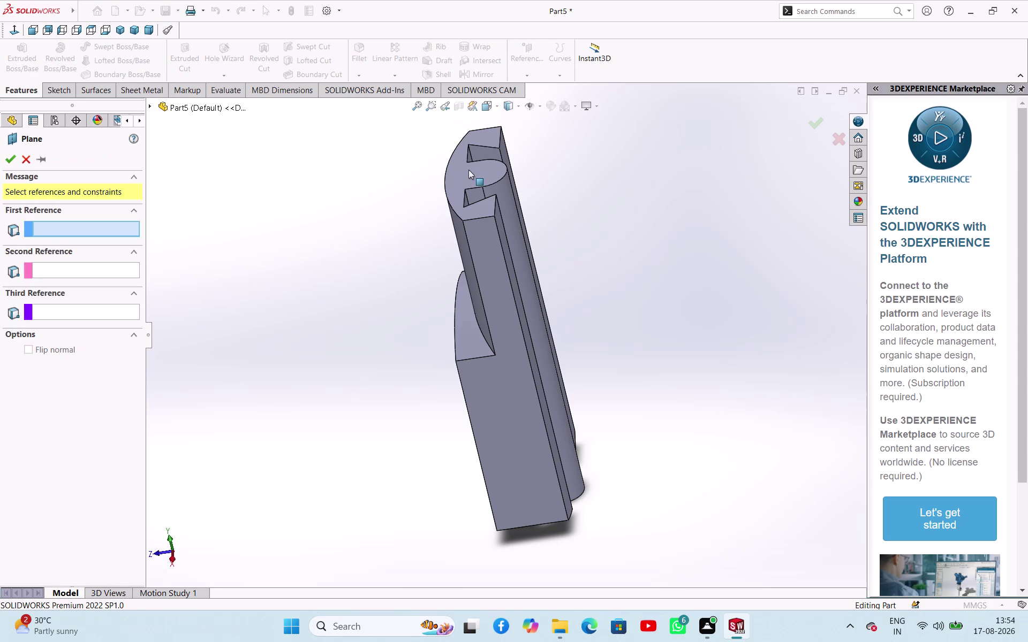
click(468, 171)
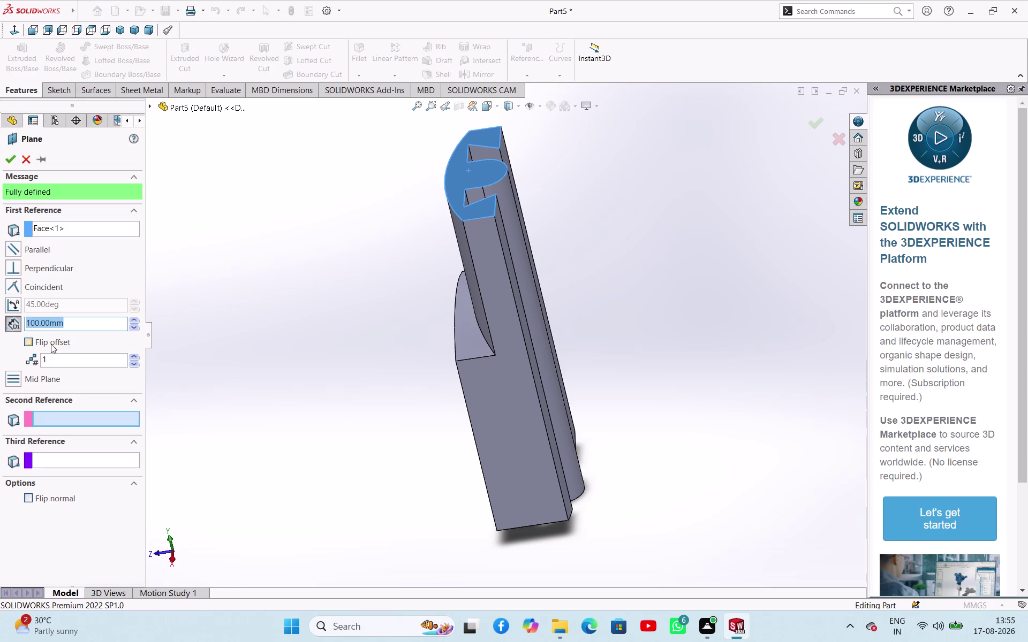
click(34, 345)
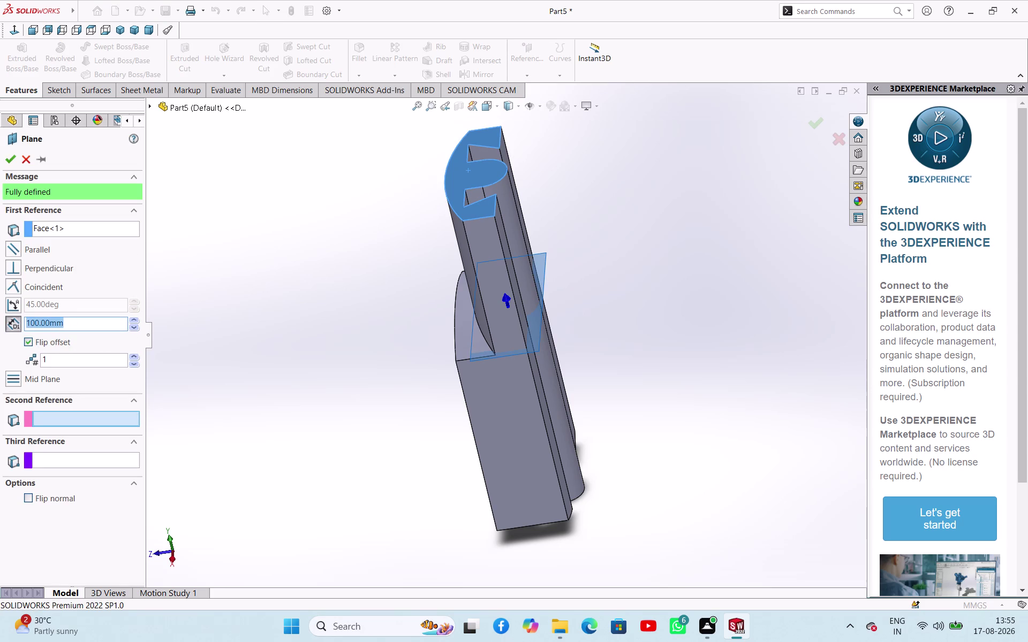
double_click(75, 323)
text(2)
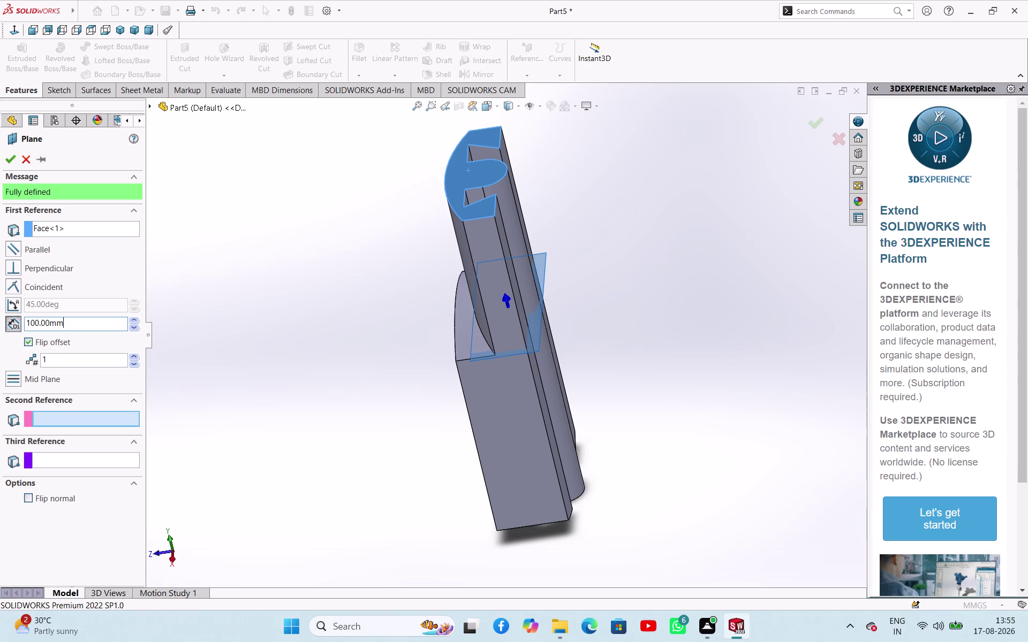
text(5)
key(Return)
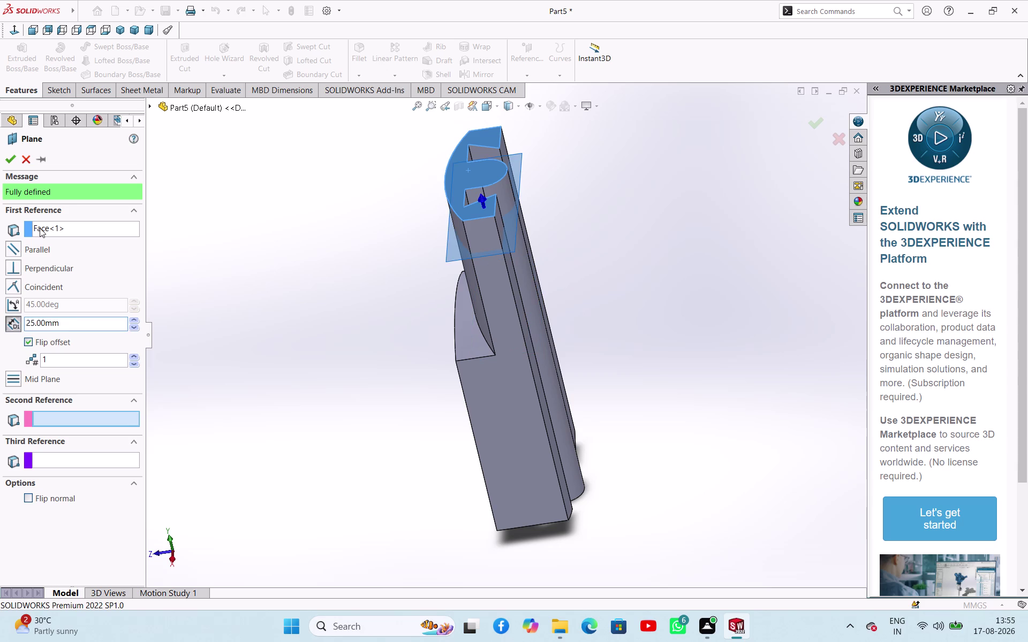
click(12, 160)
click(287, 273)
click(42, 357)
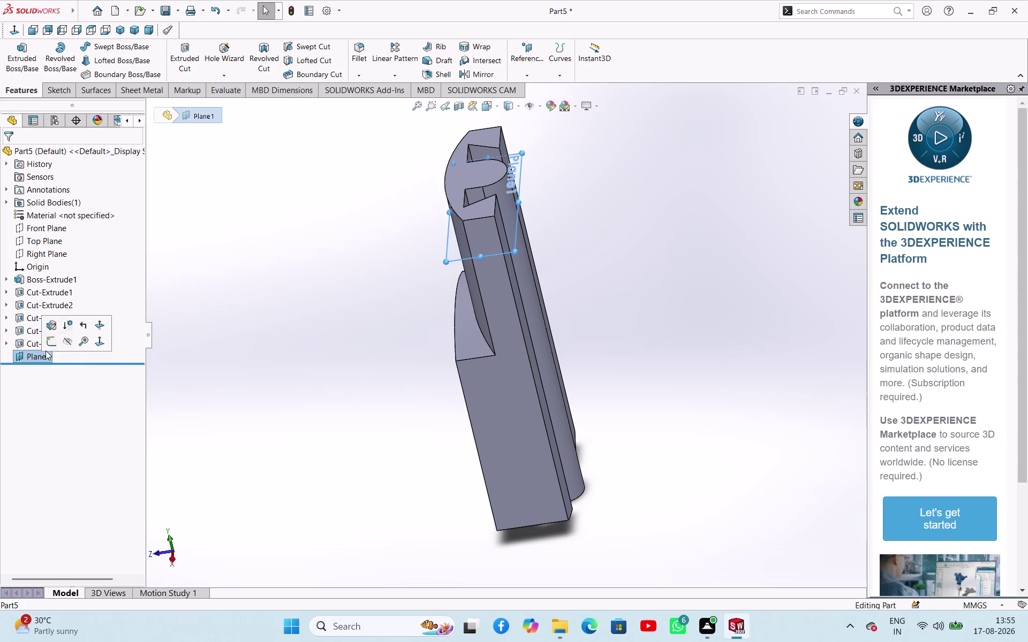
click(52, 339)
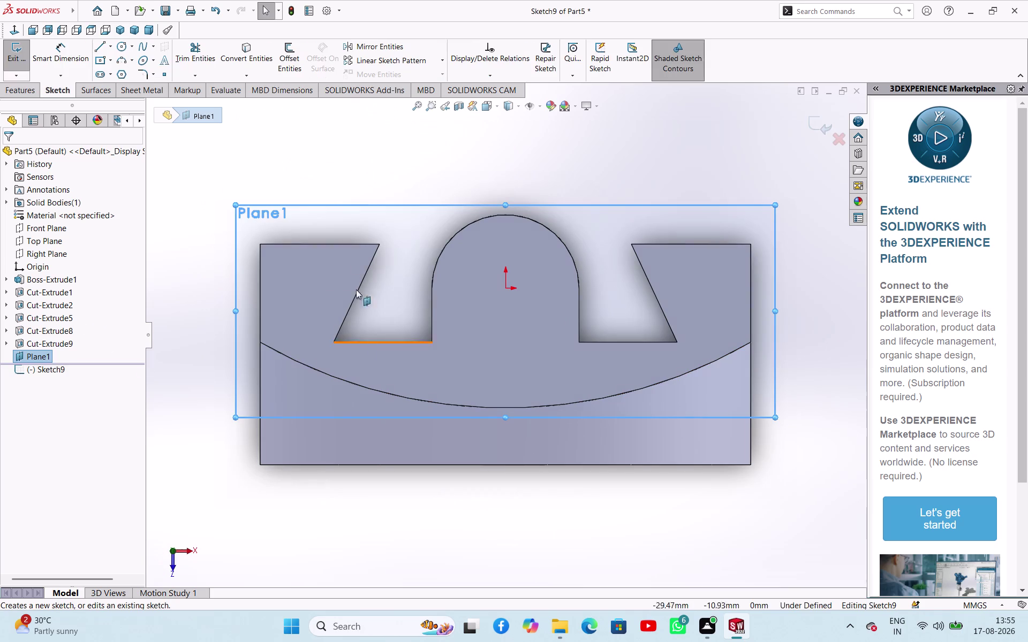
Convert the tongue's rounded arc and both vertical side edges into sketch geometry.
click(400, 145)
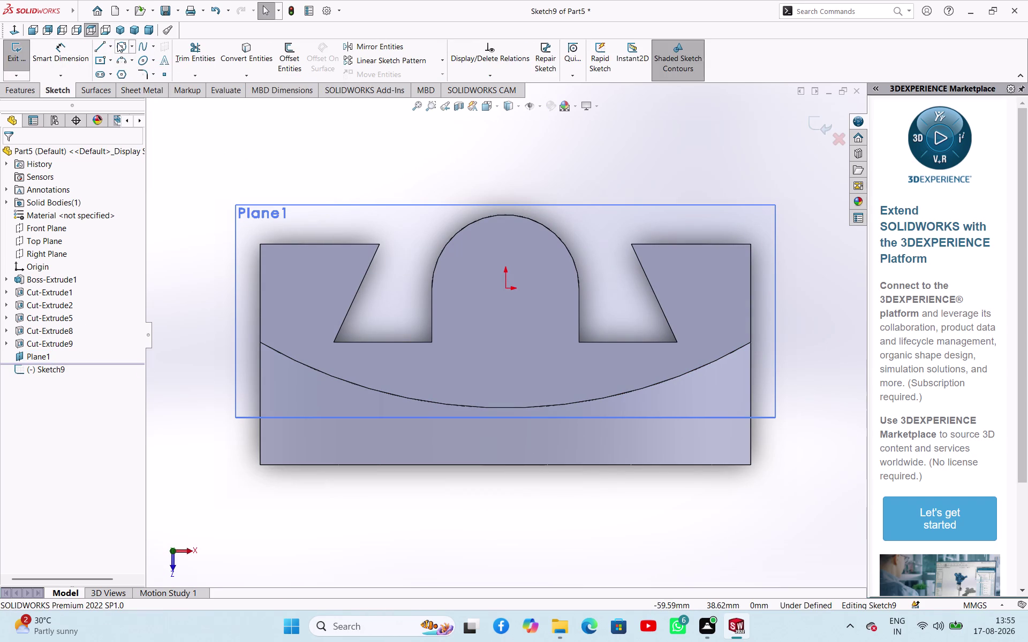
click(243, 49)
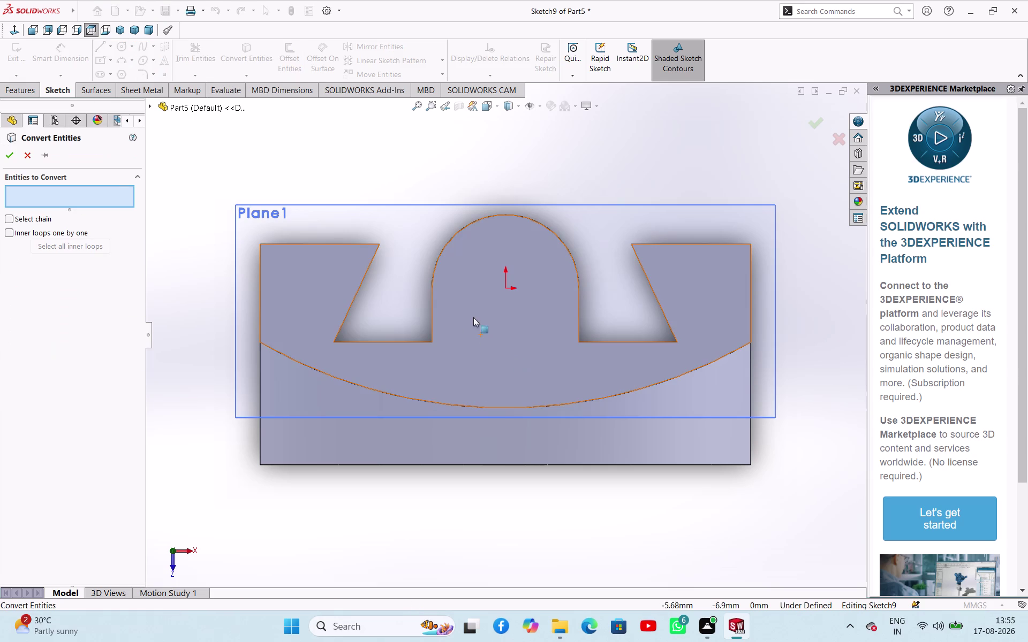
click(430, 307)
click(579, 308)
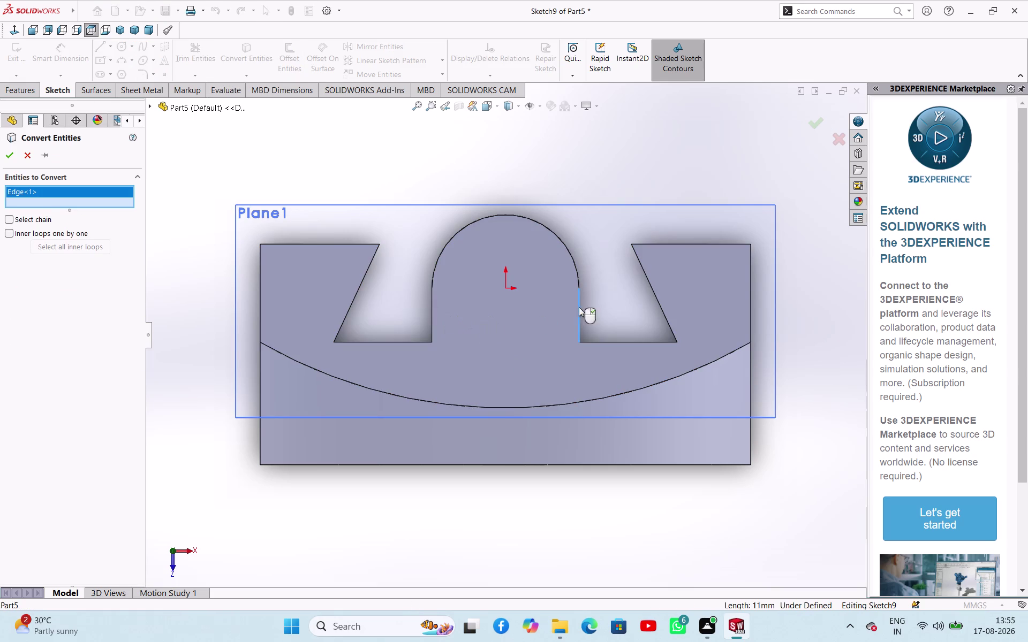
click(565, 245)
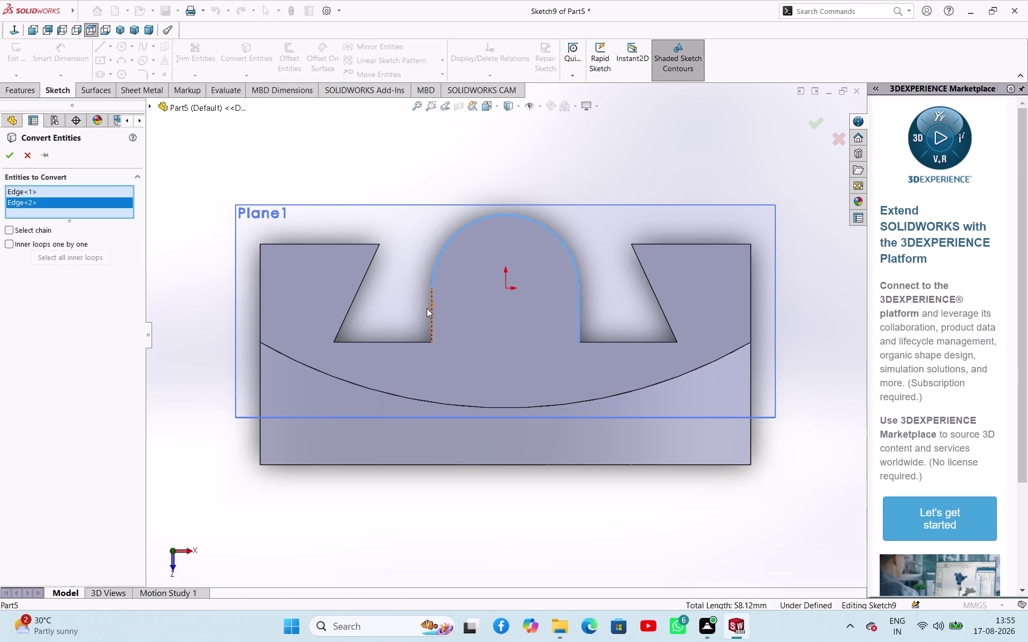
click(428, 309)
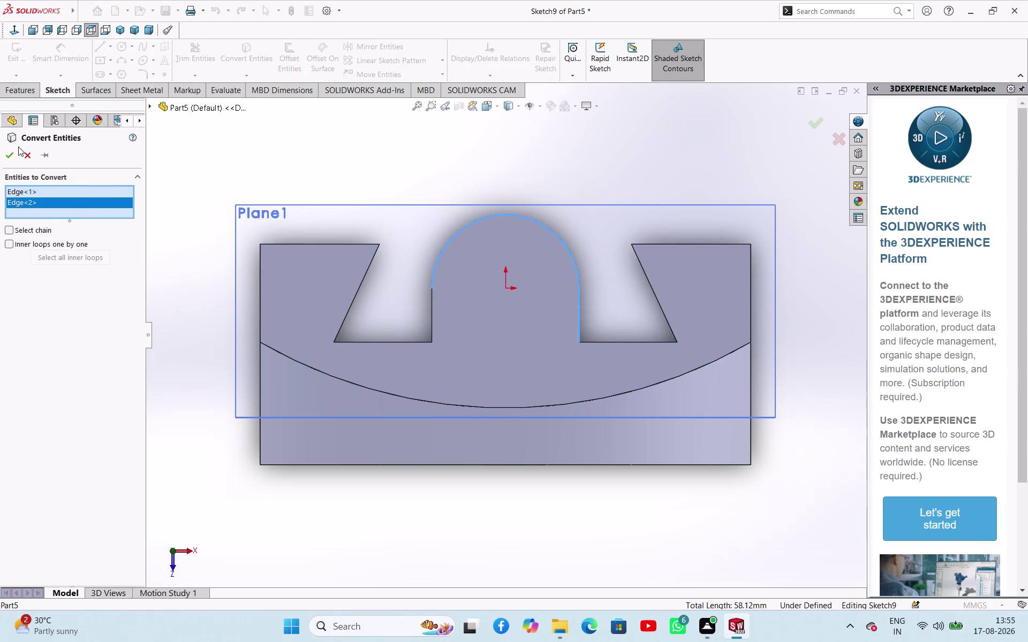
click(10, 153)
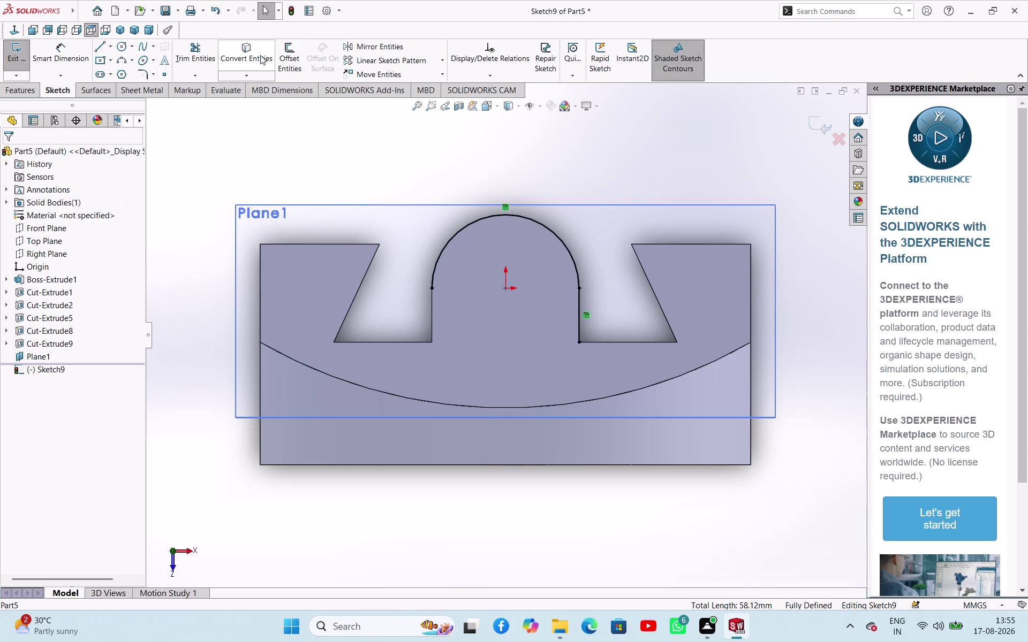
click(253, 54)
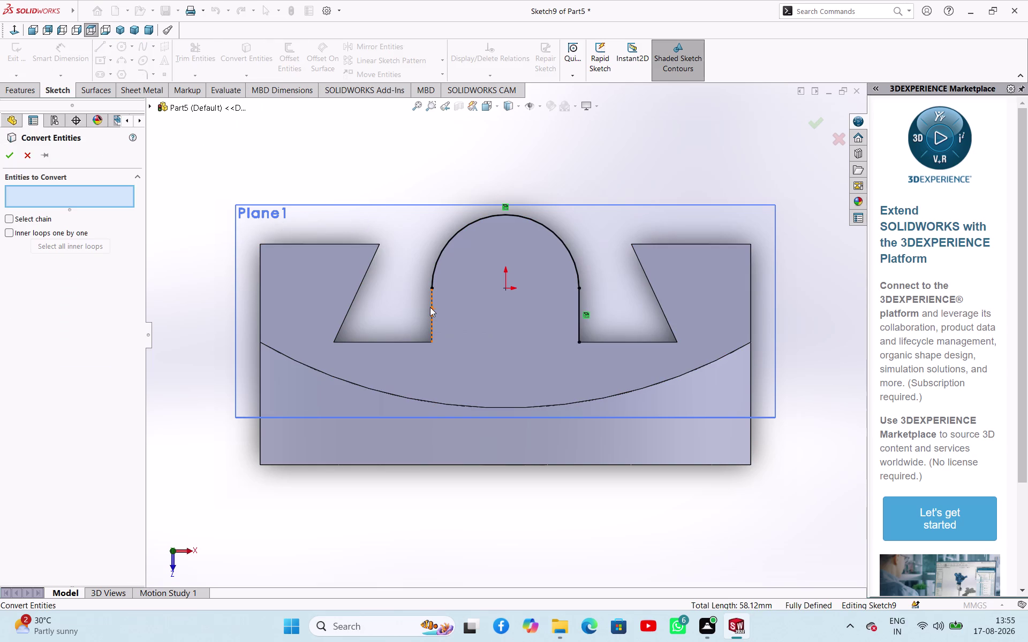
click(430, 308)
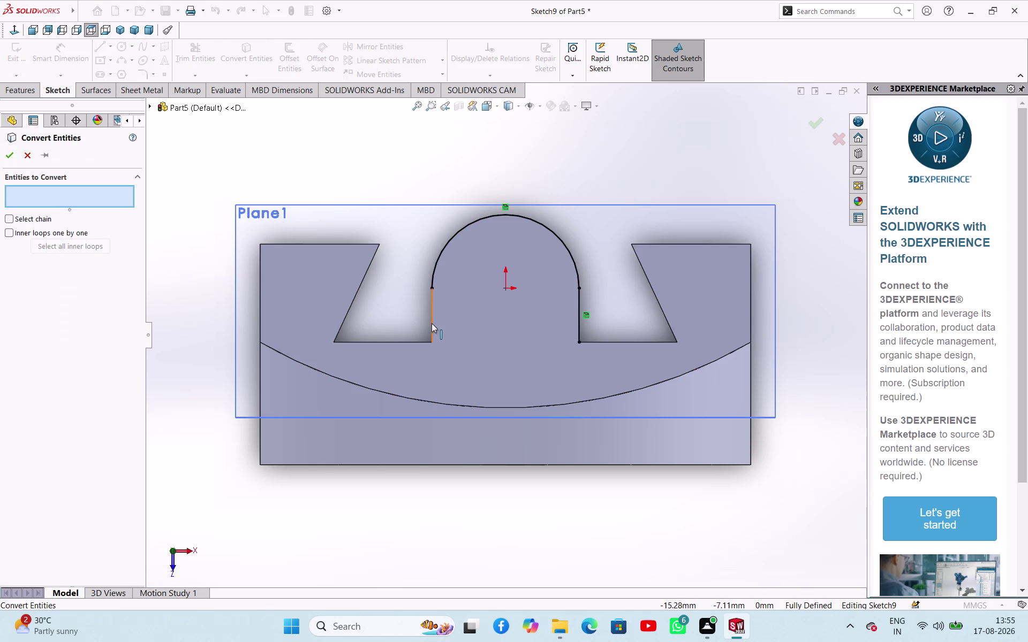
click(432, 324)
click(14, 159)
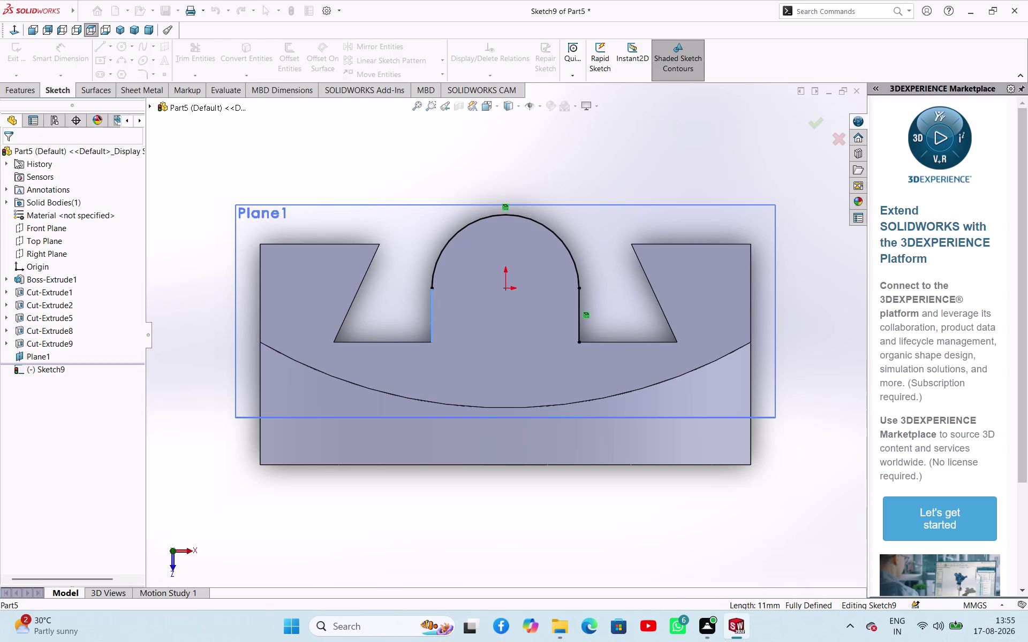
Close the arch with a 30 mm horizontal bottom line and exit the sketch.
click(103, 47)
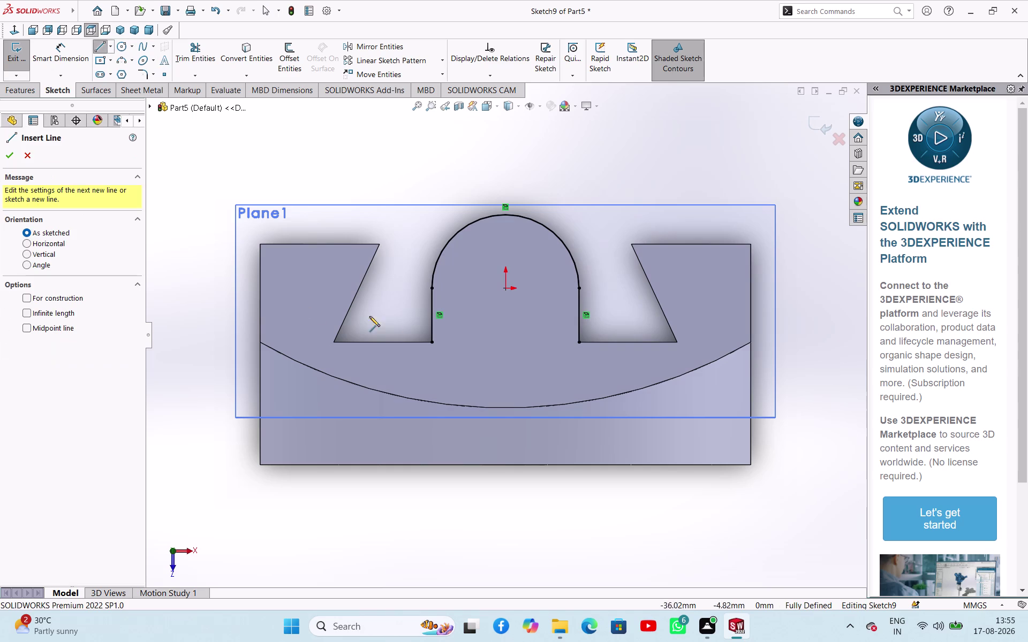
click(434, 345)
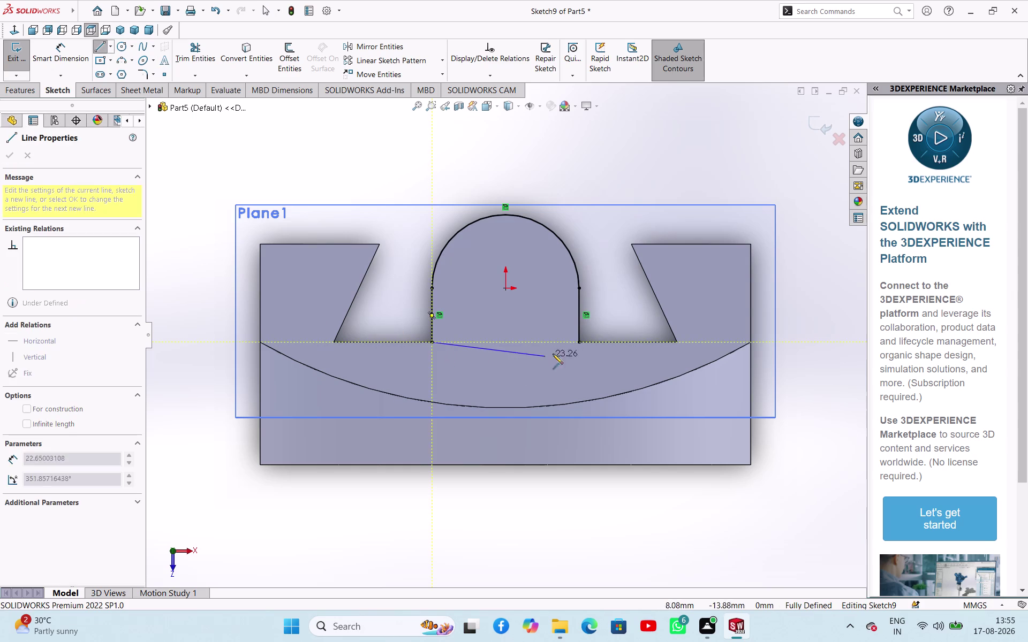
click(577, 344)
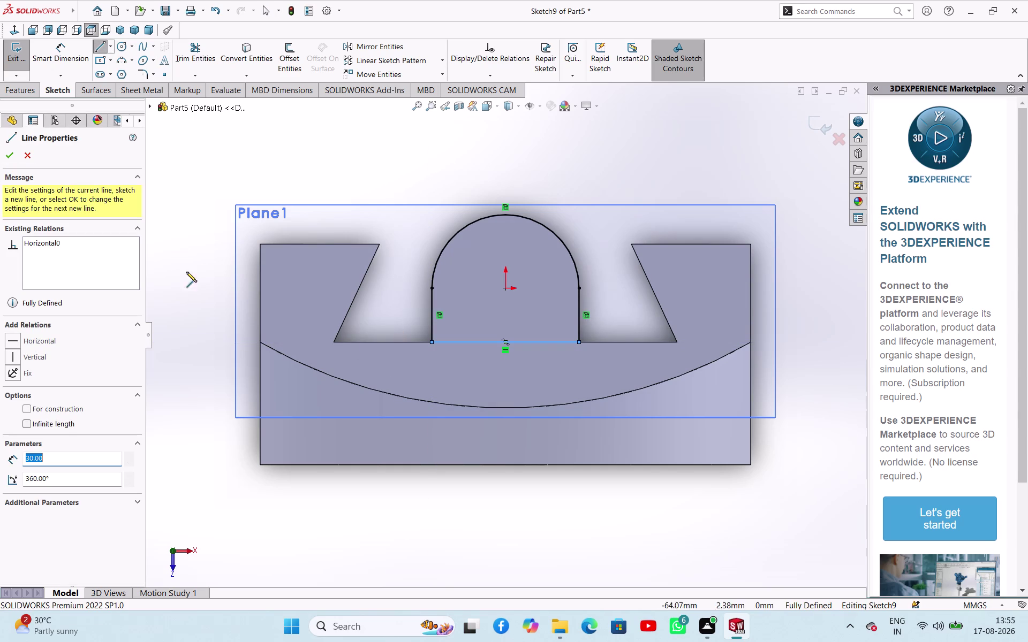
right_click(175, 258)
click(183, 265)
click(201, 278)
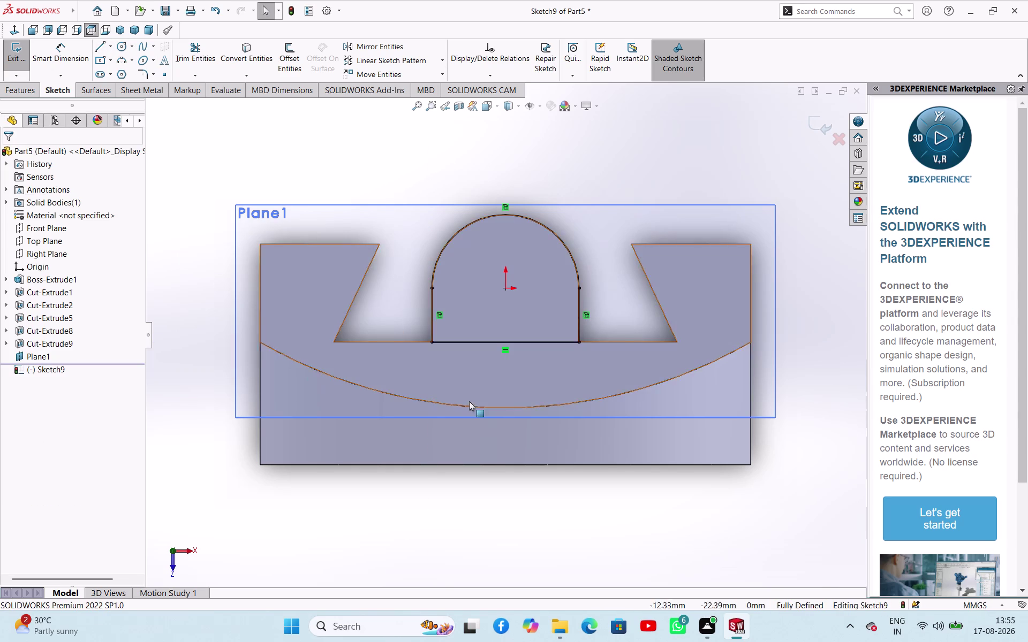
middle_drag(469, 402, 433, 457)
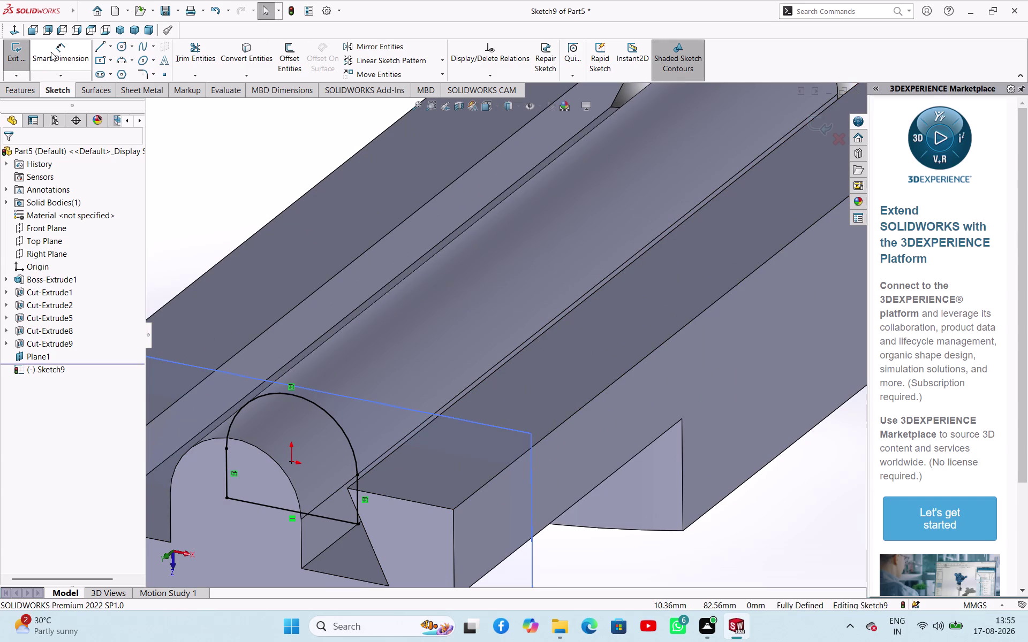
click(27, 55)
Extrude-cut the arch sketch with the Up To Next end condition.
click(195, 66)
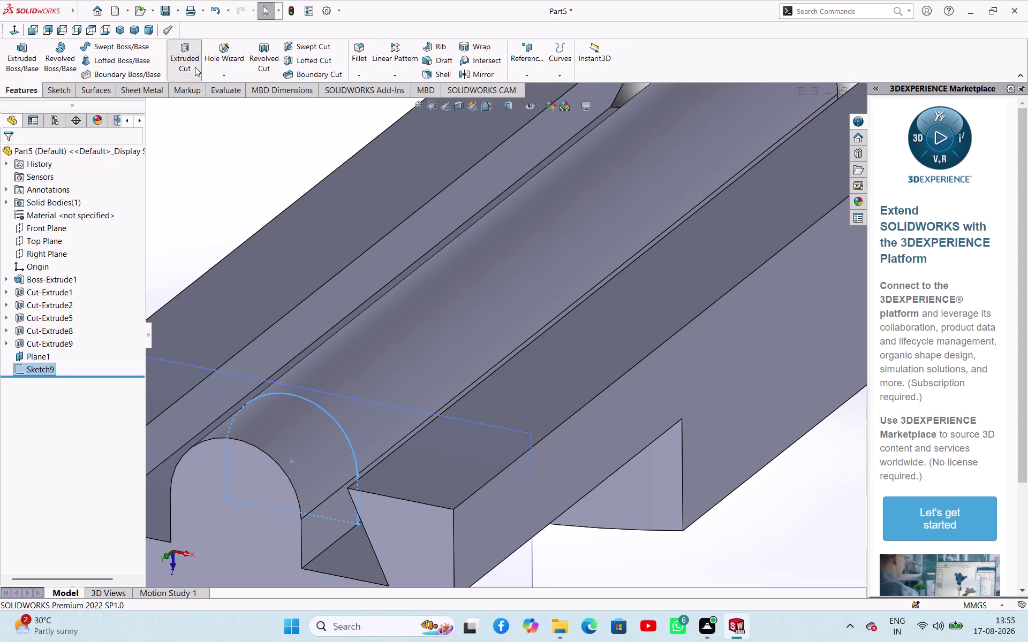
click(80, 225)
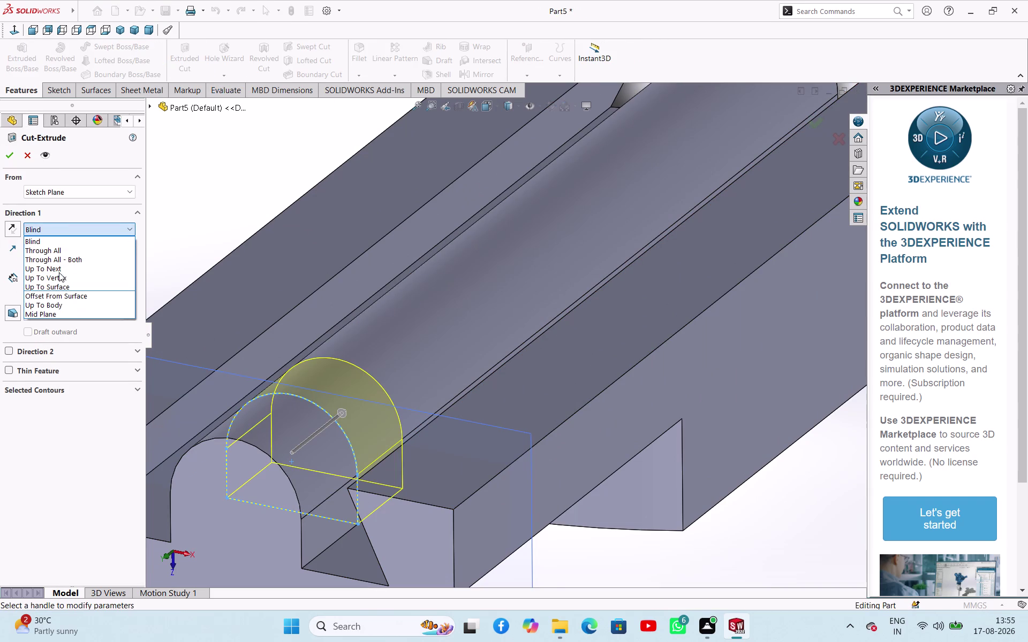
click(58, 269)
click(13, 154)
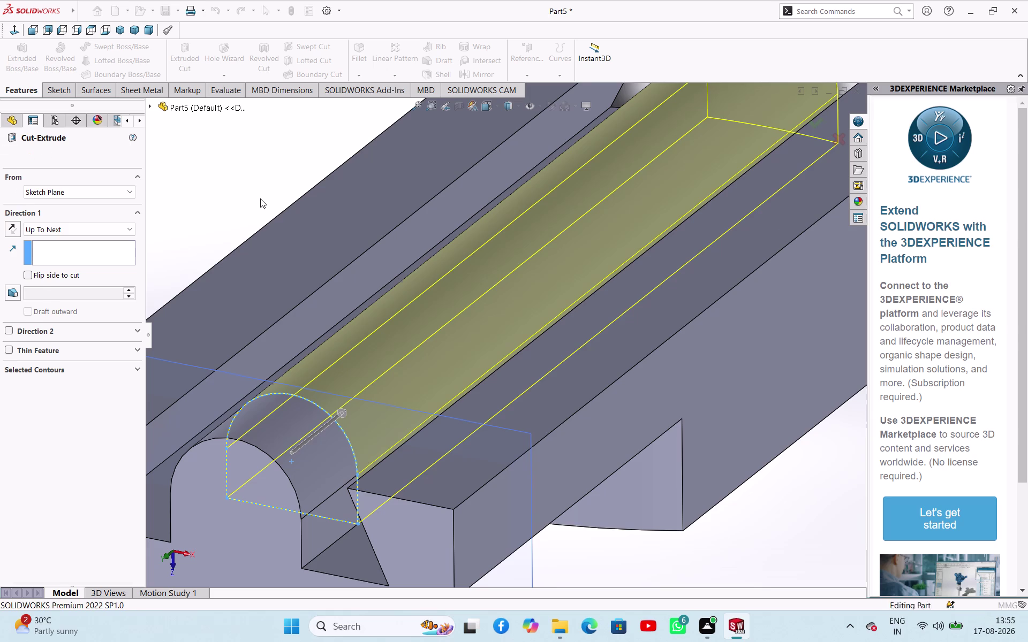
click(260, 199)
Start Sketch10 on Plane1 and view it Normal To.
scroll(up, 3)
middle_drag(449, 308, 388, 287)
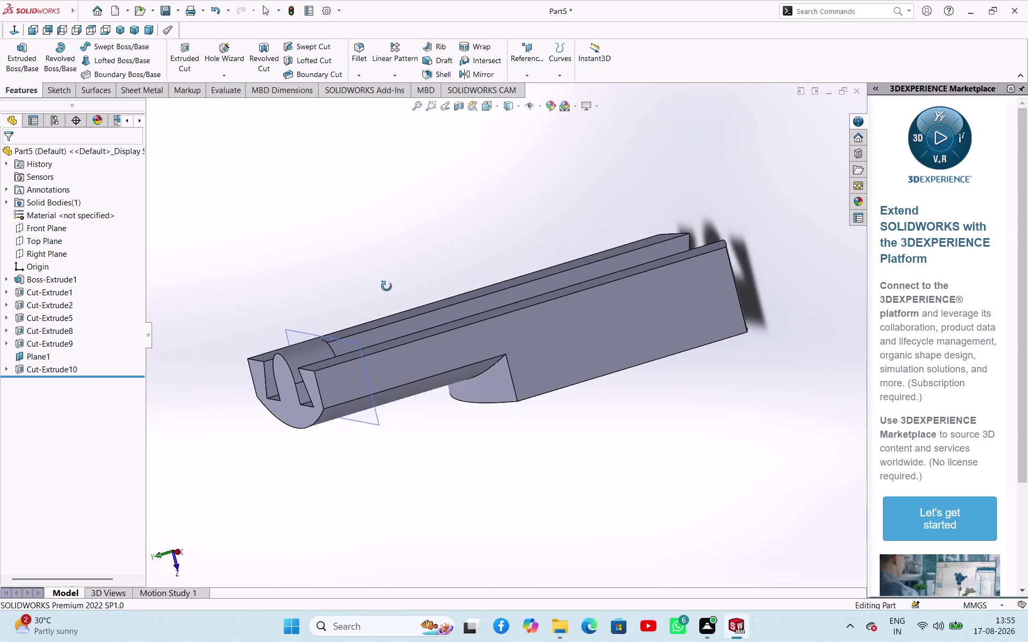
middle_drag(388, 287, 492, 220)
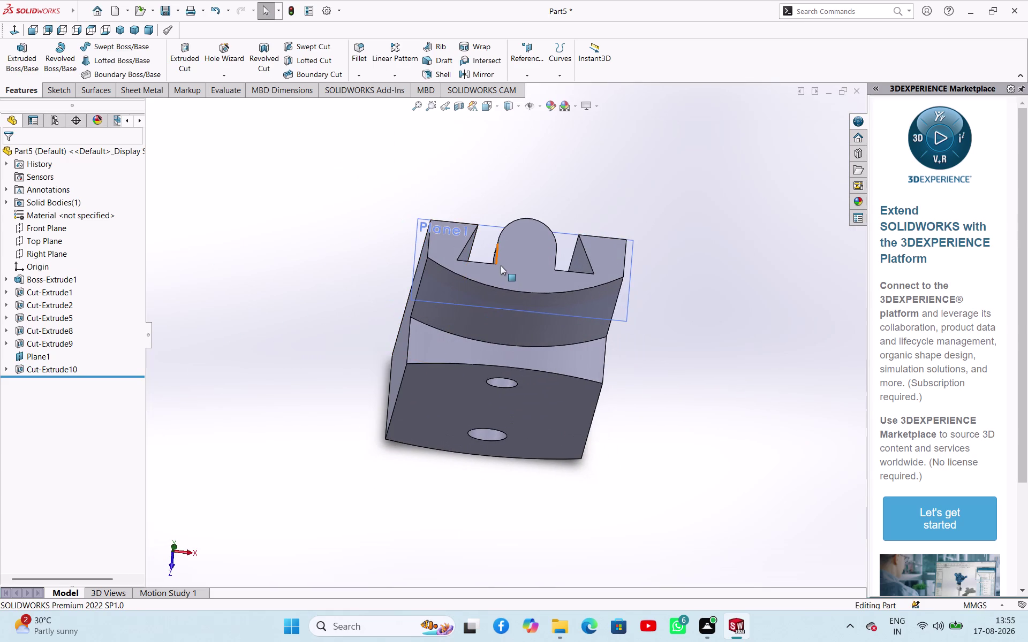
click(279, 300)
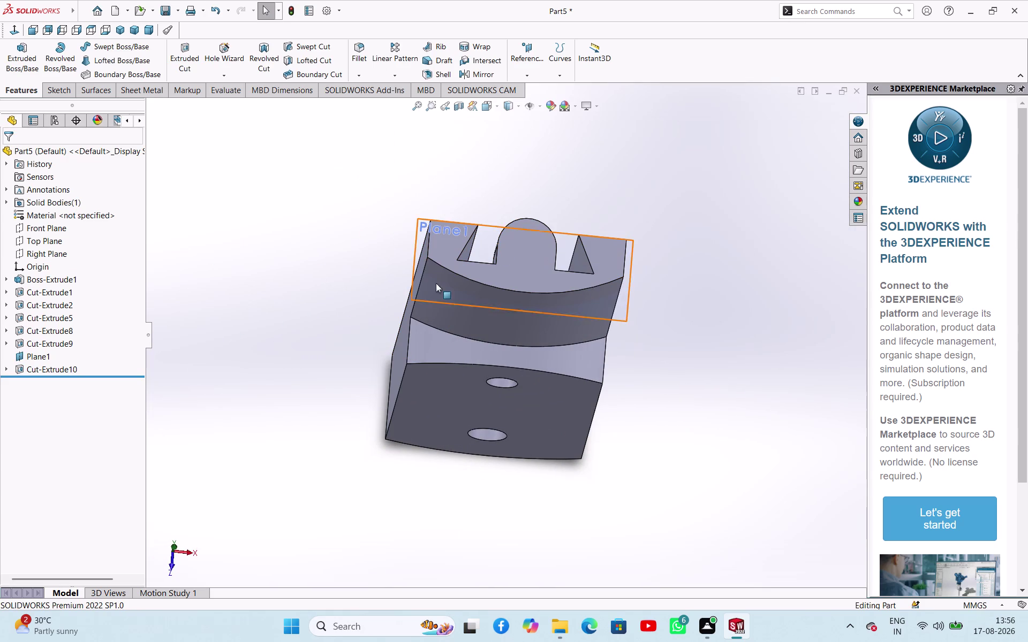
click(520, 243)
click(566, 216)
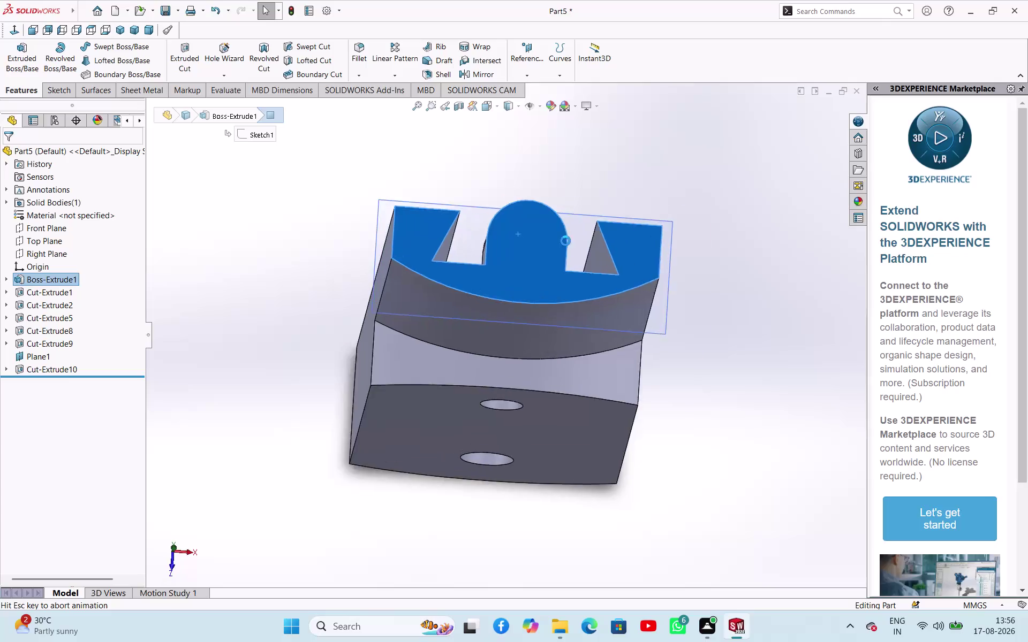
click(608, 167)
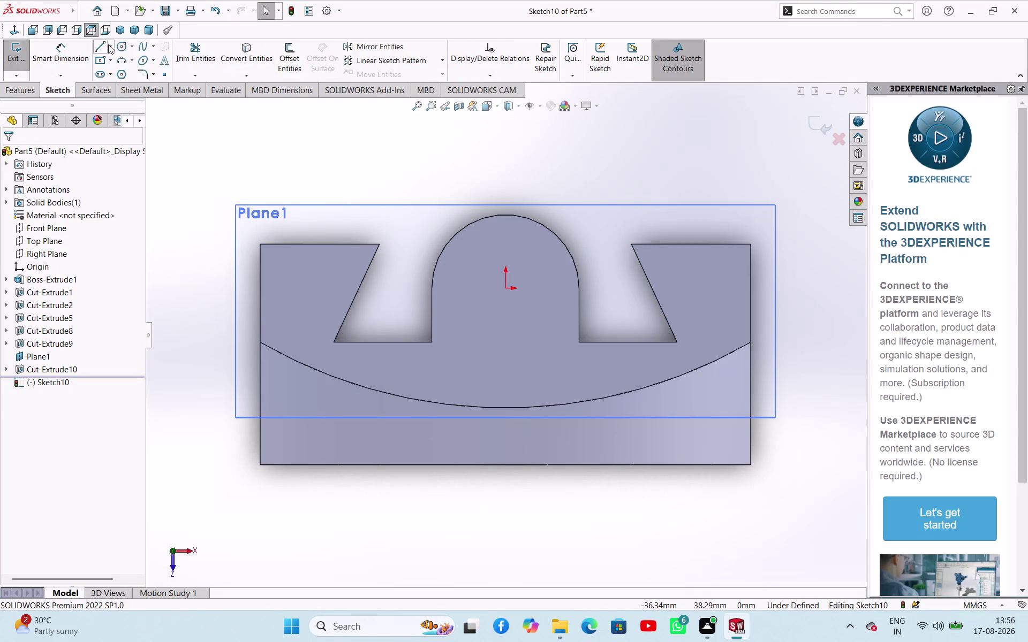
Draw a circle centred on the origin.
click(114, 45)
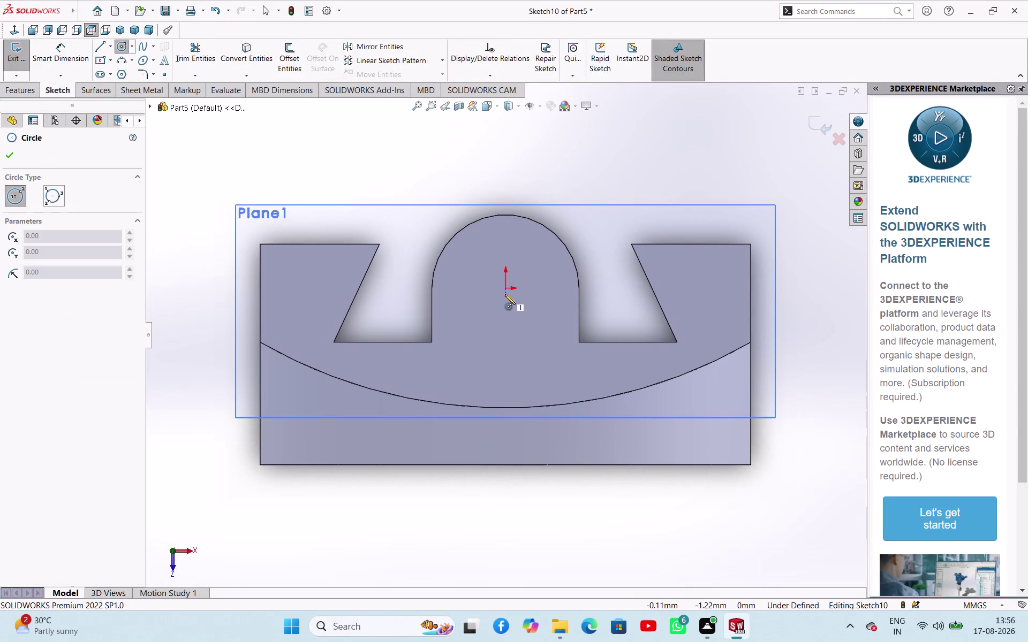
click(505, 288)
click(513, 299)
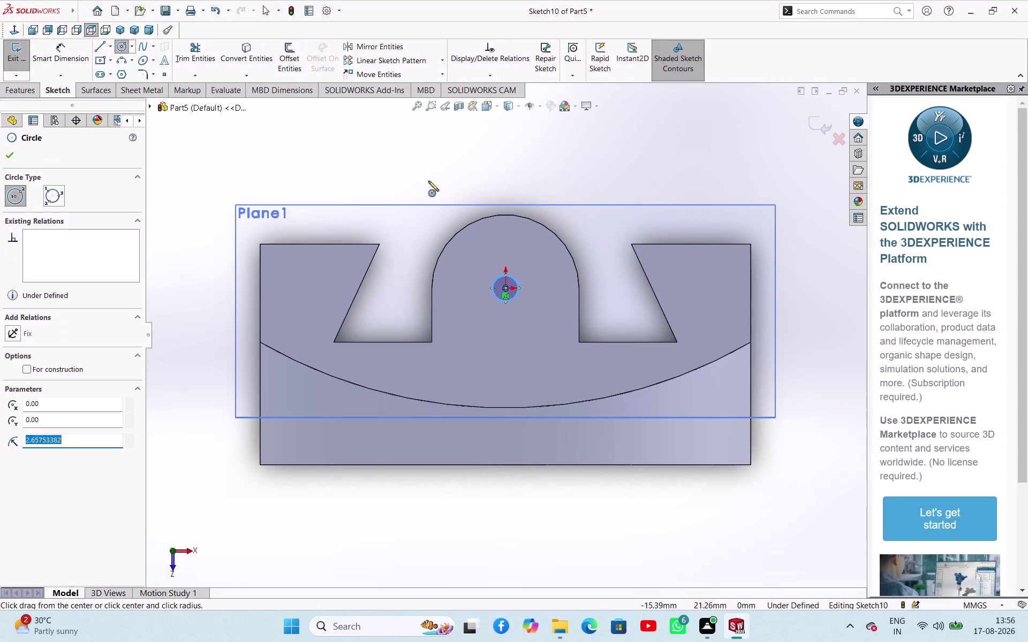
right_click(426, 175)
click(434, 181)
right_drag(422, 168, 426, 112)
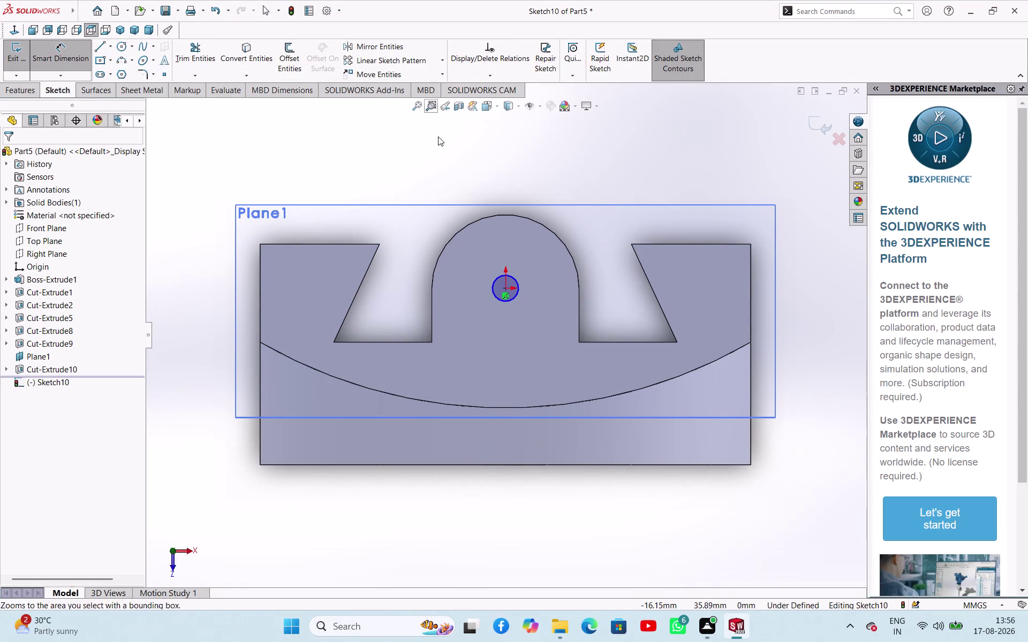
Dimension the circle to a 16 mm diameter and exit the sketch.
click(518, 283)
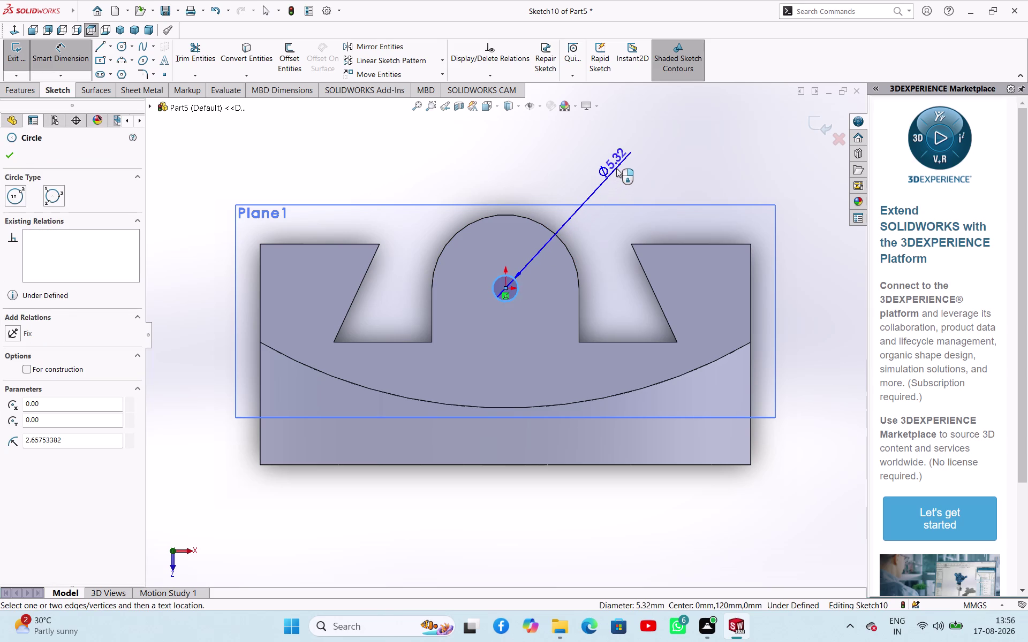
click(616, 168)
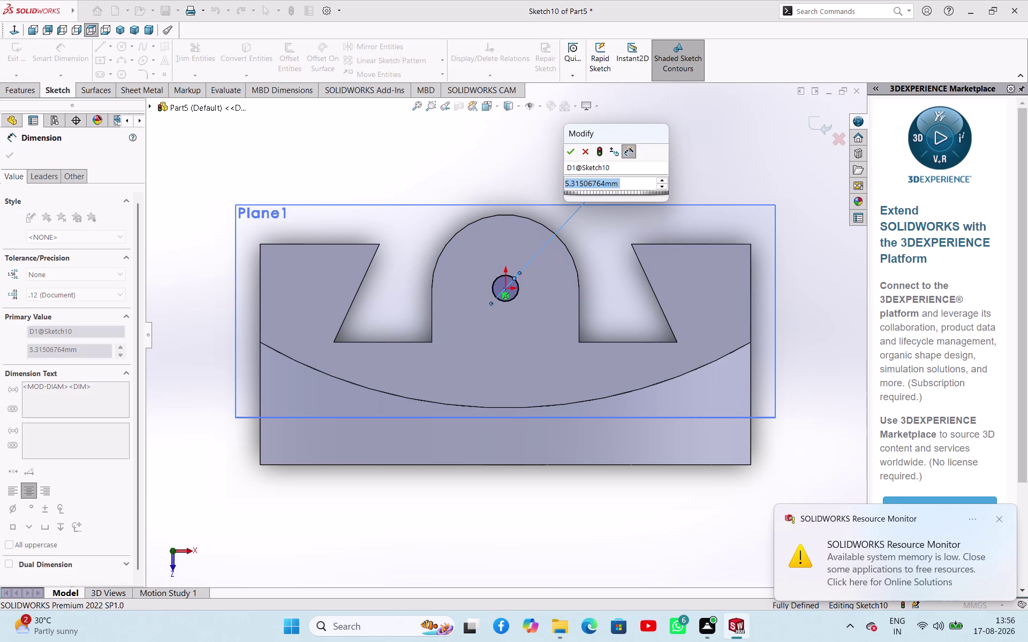
text(16)
key(Return)
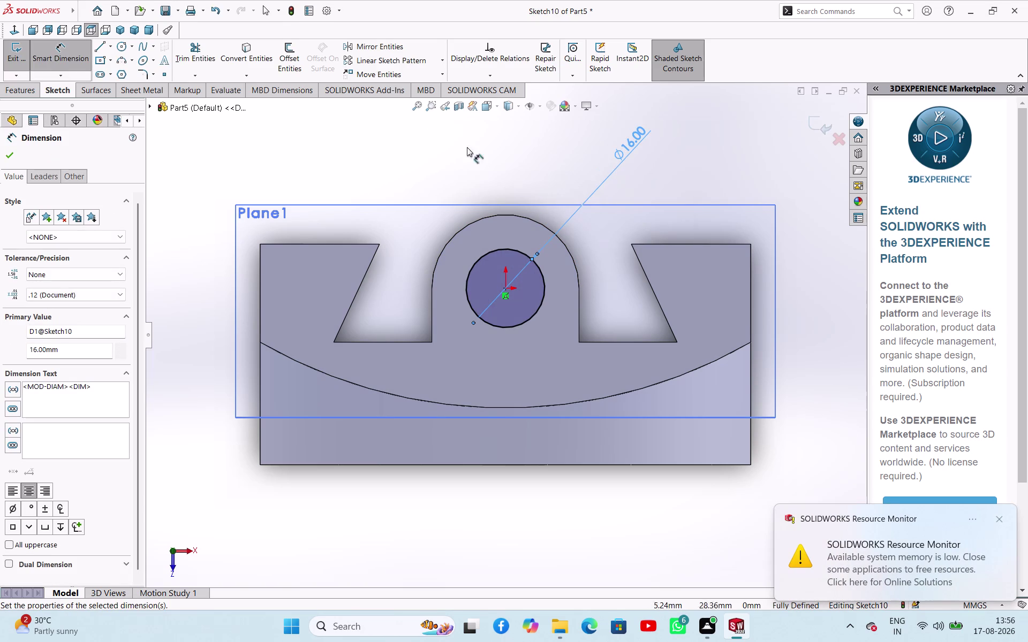
click(16, 158)
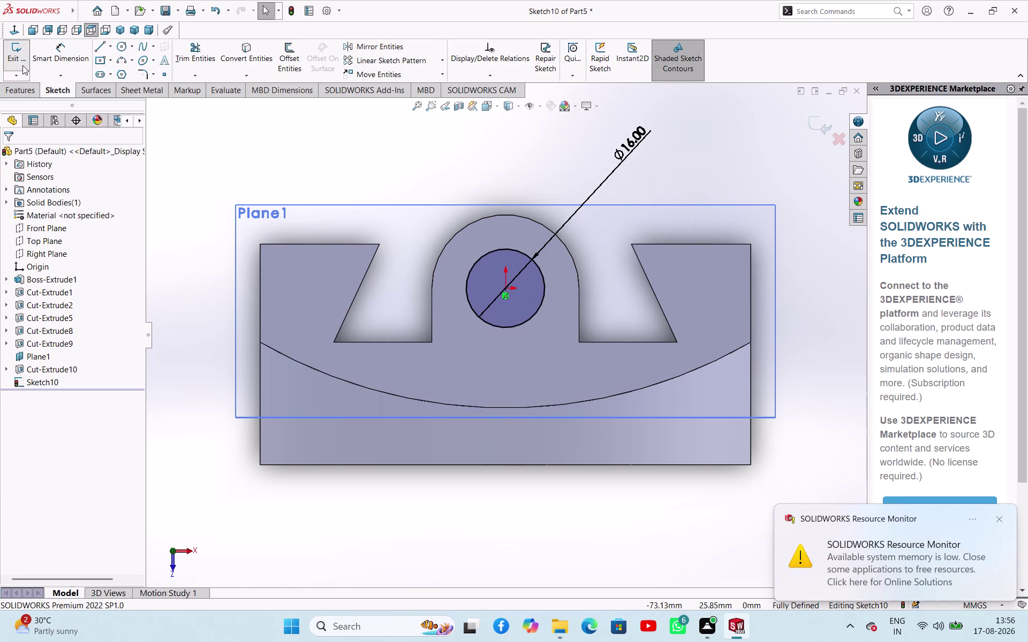
click(22, 66)
click(191, 61)
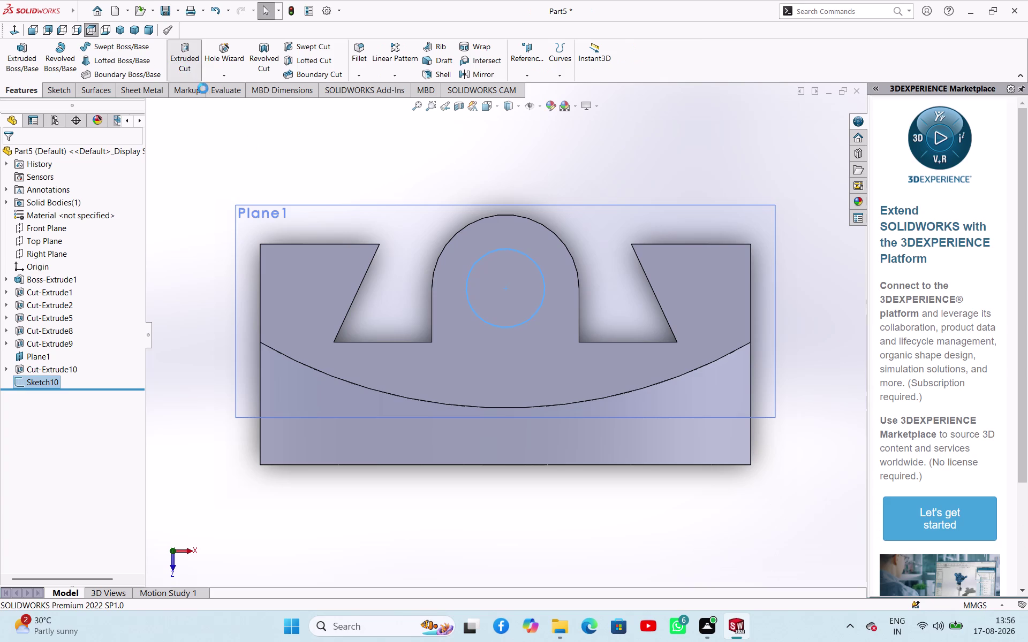
Preview and apply the Up To Next cut for the 16 mm hole.
middle_drag(509, 226, 496, 267)
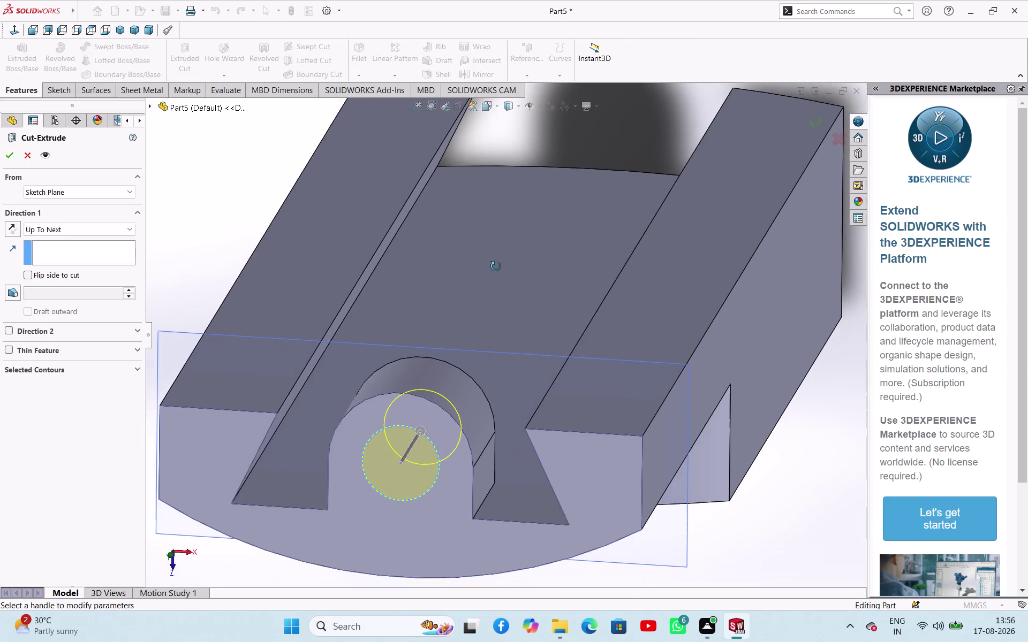
middle_drag(496, 267, 482, 277)
click(10, 150)
click(214, 189)
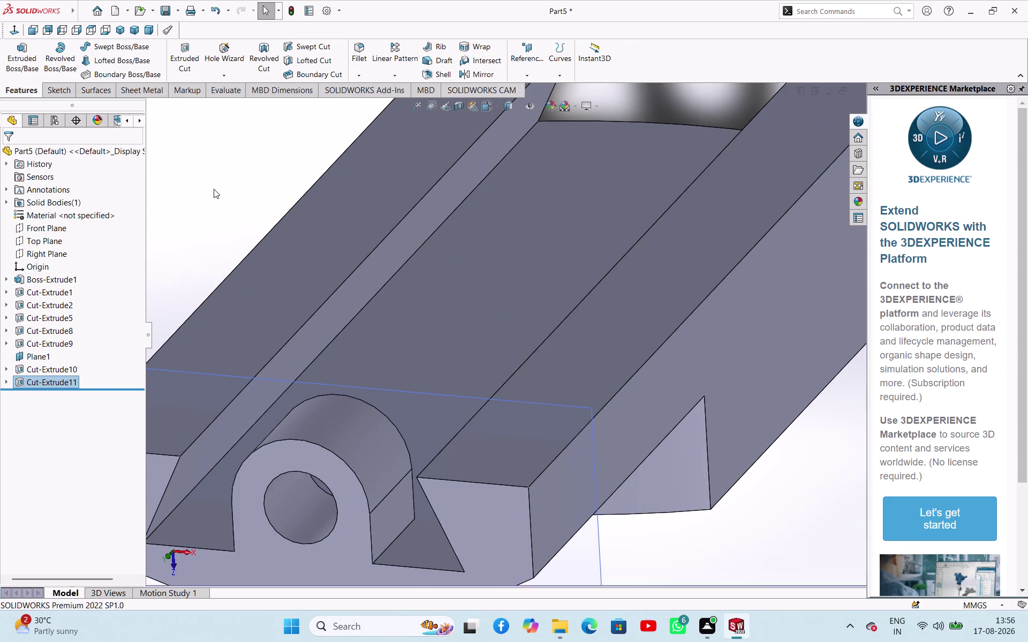
Orbit the part to inspect the new hole and the side holes.
scroll(up, 3)
middle_drag(302, 316, 304, 225)
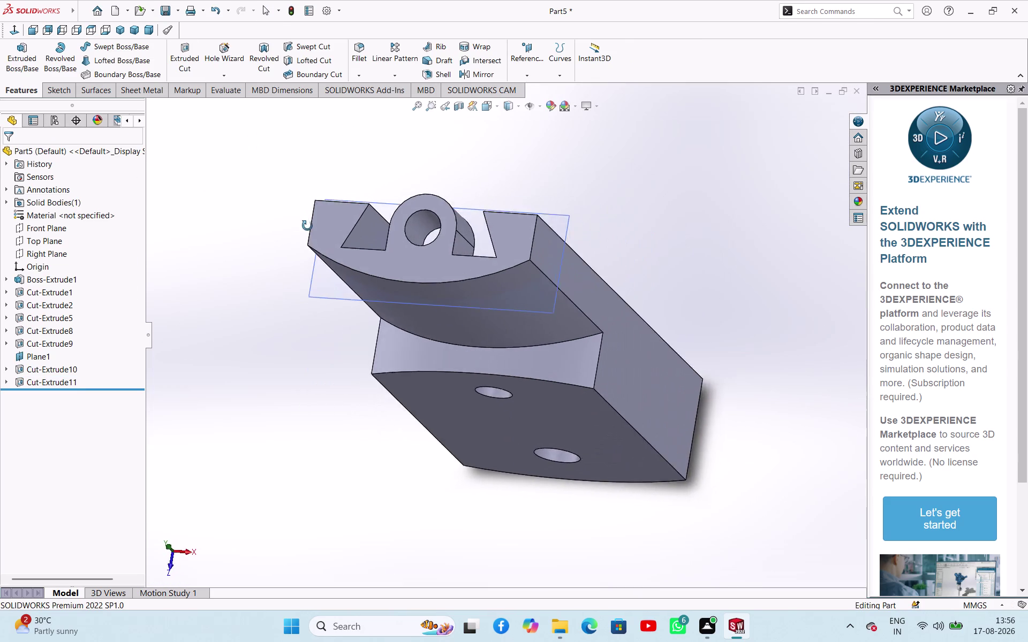
middle_drag(303, 226, 265, 277)
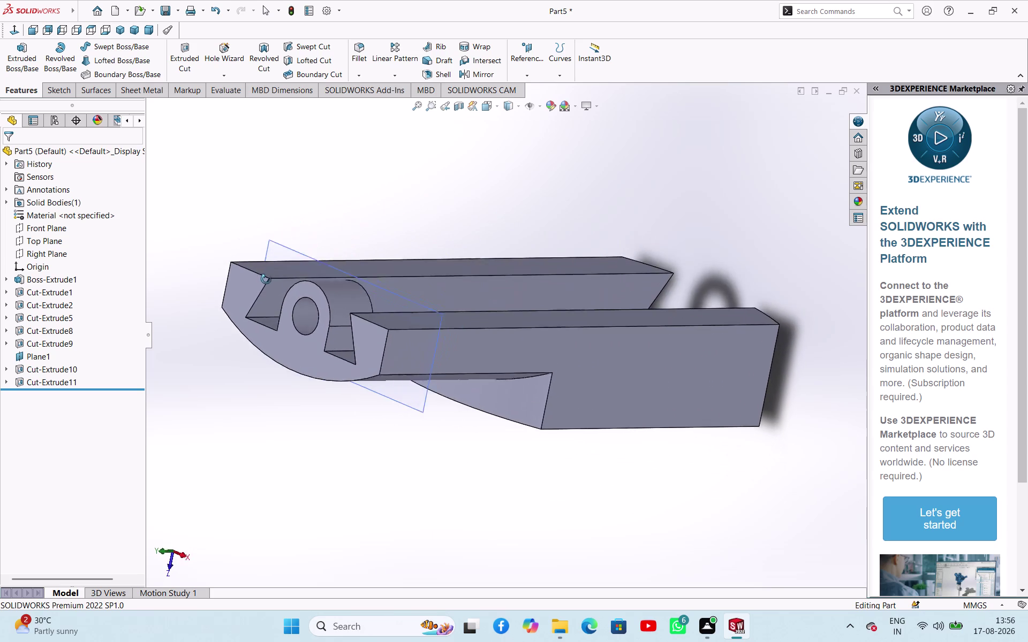
middle_drag(265, 278, 307, 163)
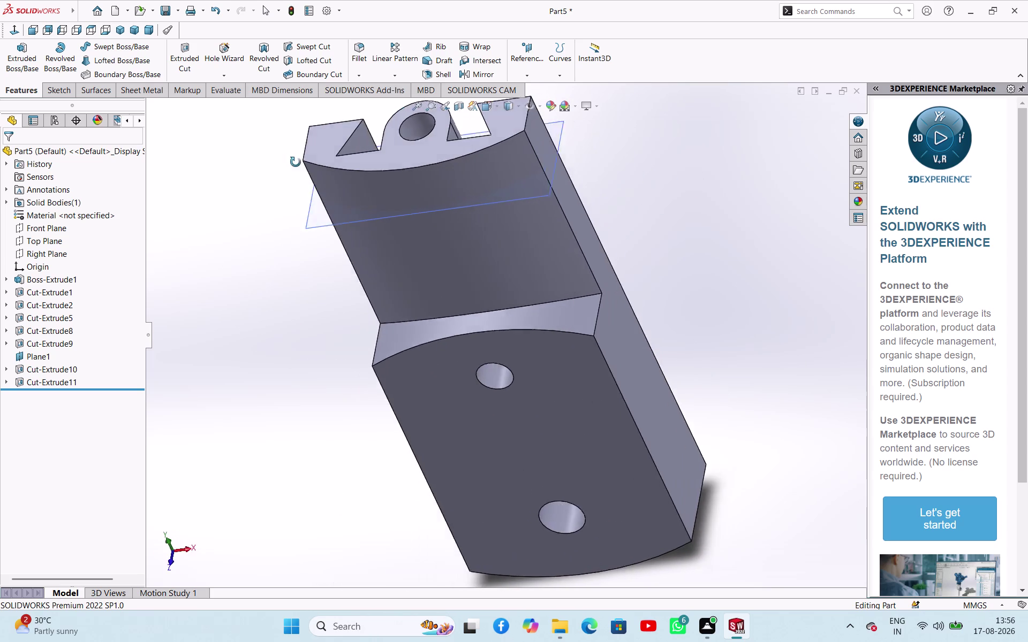
middle_drag(307, 162, 230, 246)
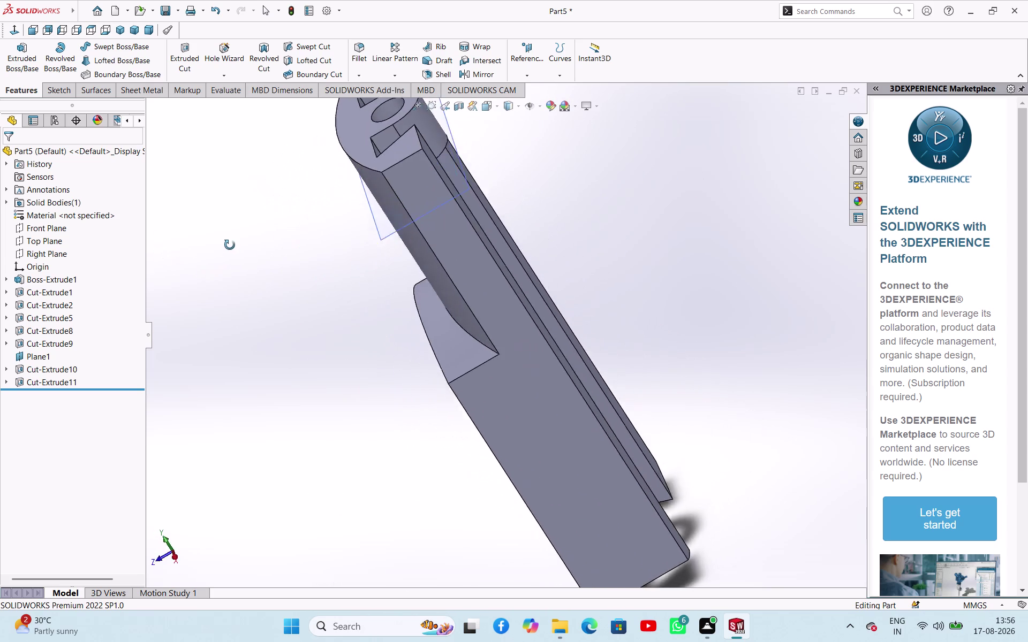
middle_drag(229, 246, 333, 207)
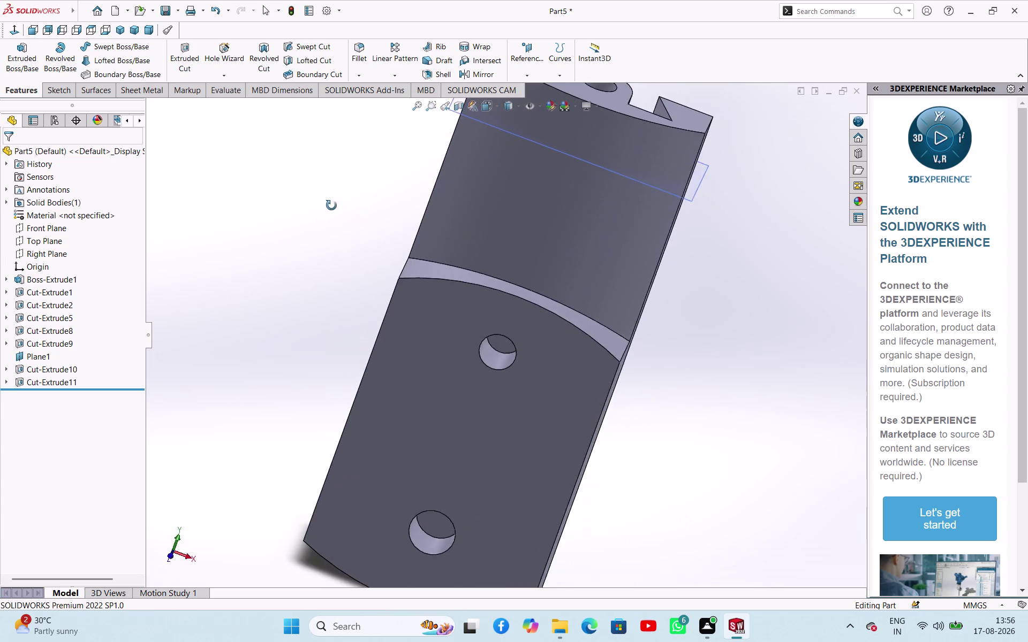
middle_drag(332, 208, 334, 180)
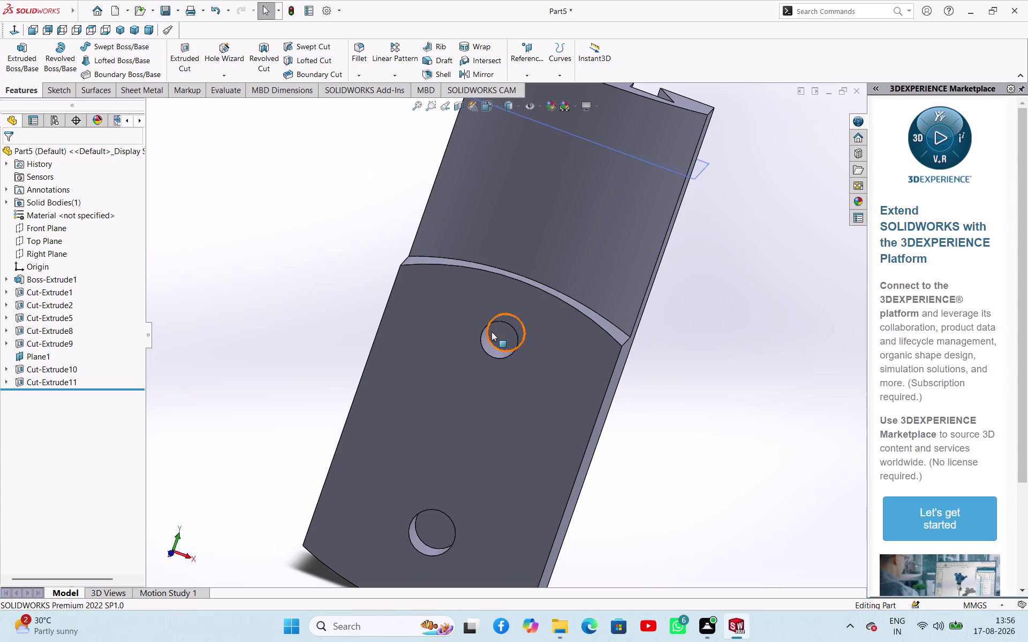
Change Cut-Extrude9's side holes from 20 mm deep to Up To Next.
click(492, 332)
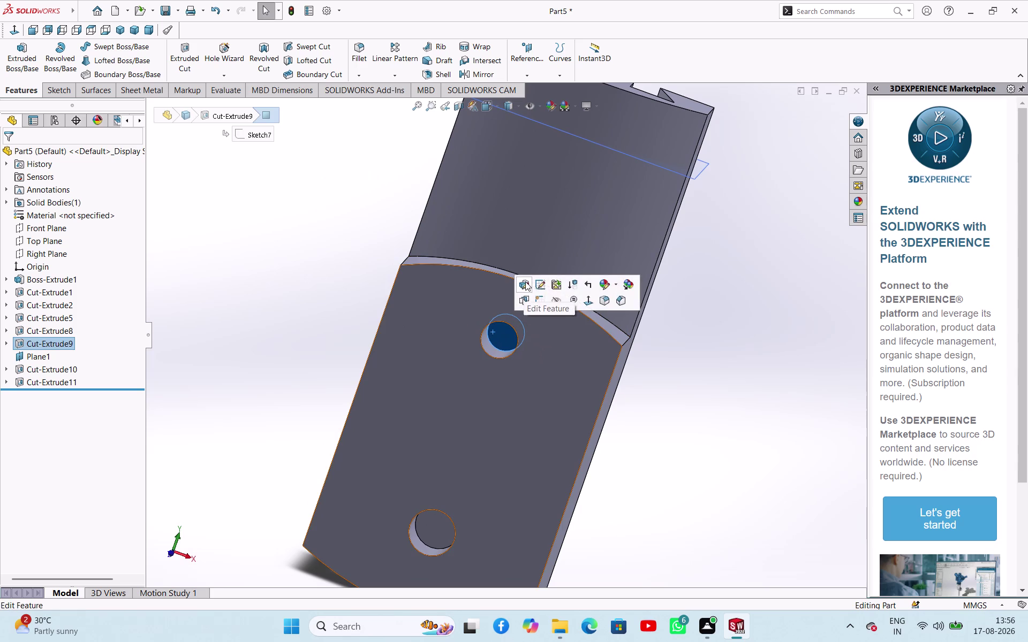
click(526, 278)
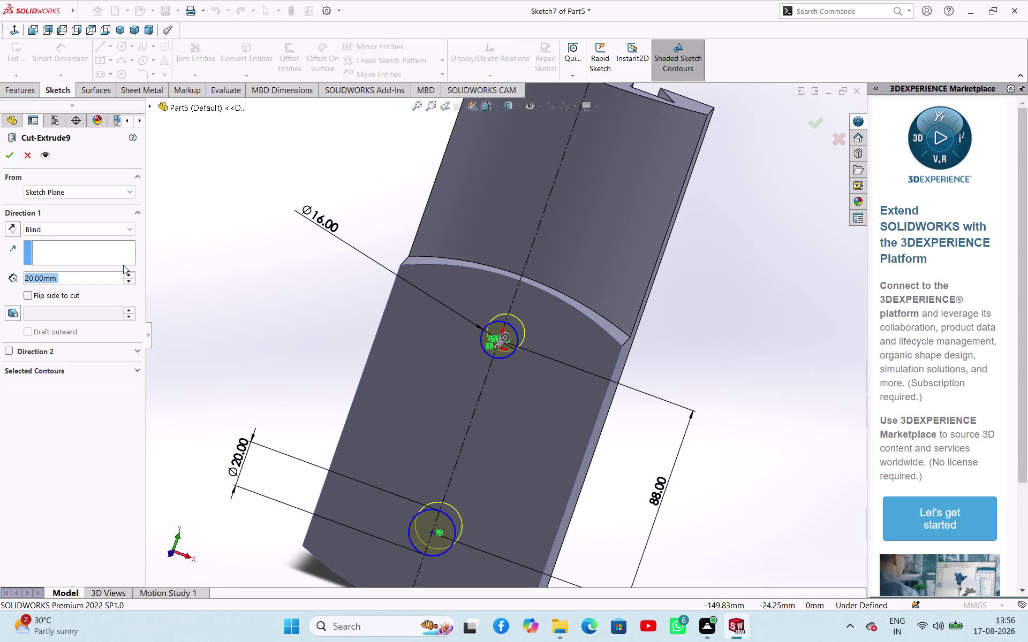
click(116, 229)
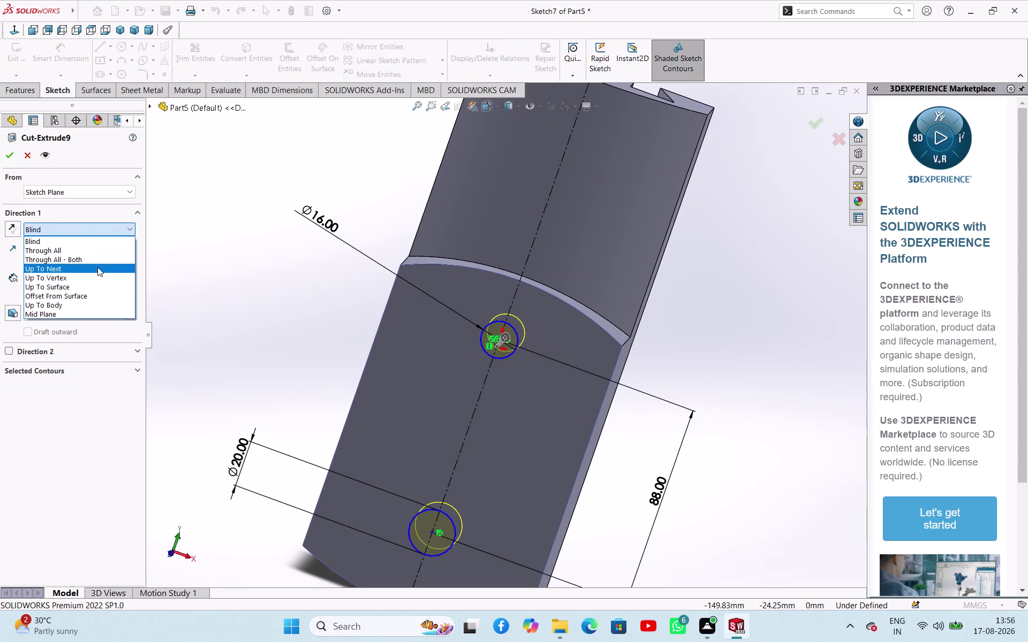
click(97, 267)
click(11, 156)
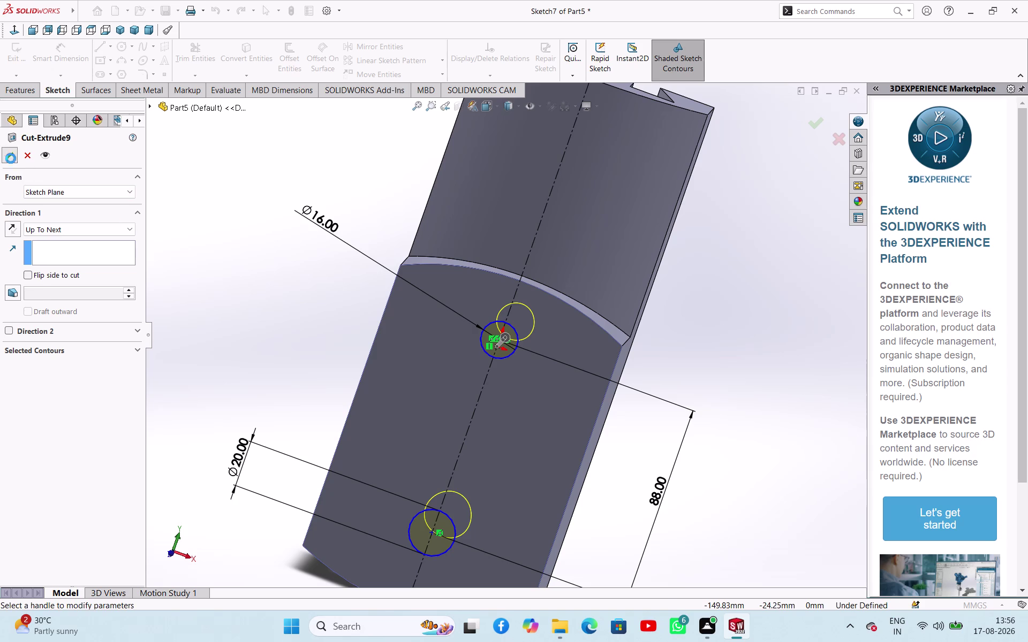
click(261, 296)
Zoom and orbit around the part to check the updated side holes.
middle_drag(370, 340, 282, 306)
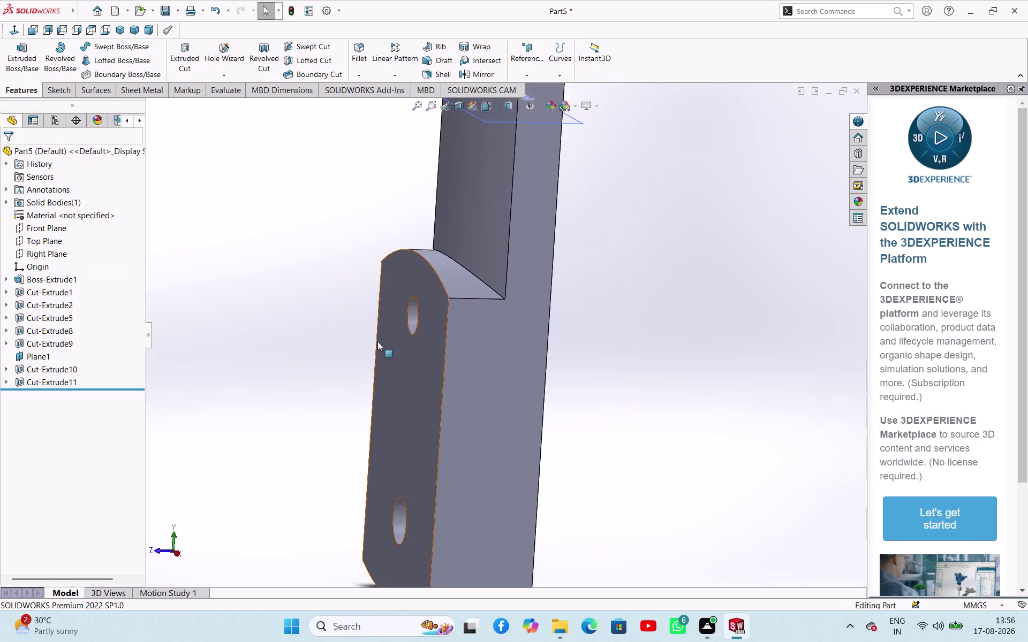
scroll(up, 3)
scroll(up, 3)
scroll(up, 3)
middle_drag(584, 325, 448, 357)
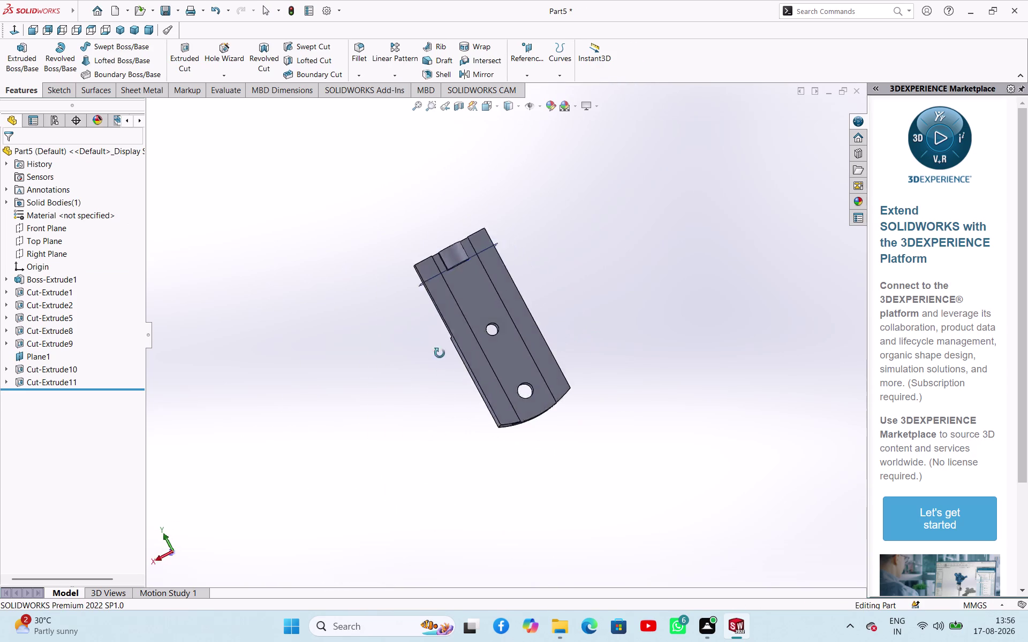
middle_drag(448, 356, 505, 237)
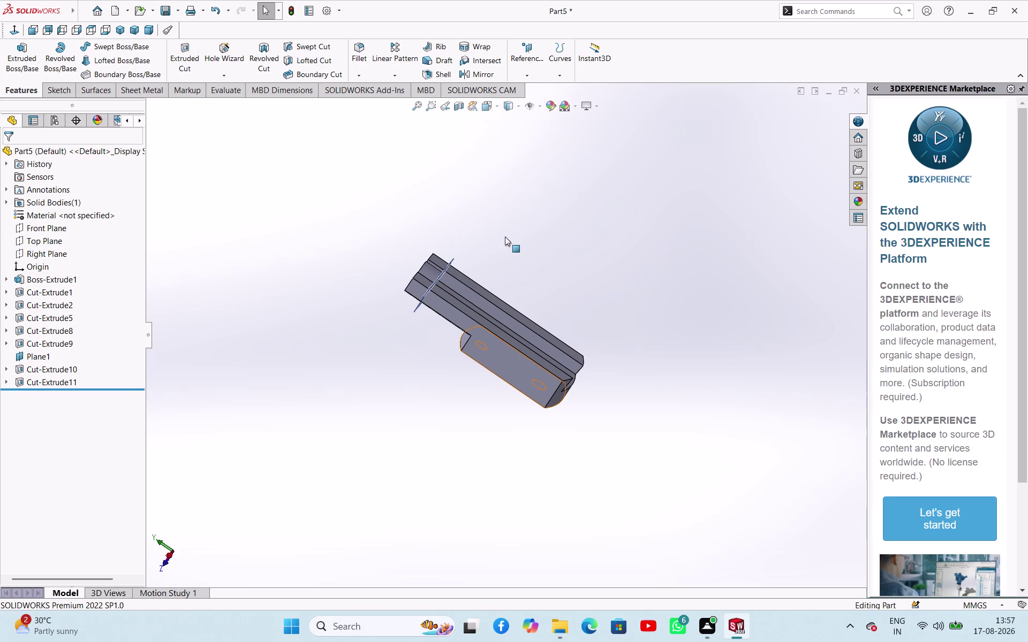
Inspect the part in isometric and right views, then orbit around its side holes.
click(125, 25)
click(249, 233)
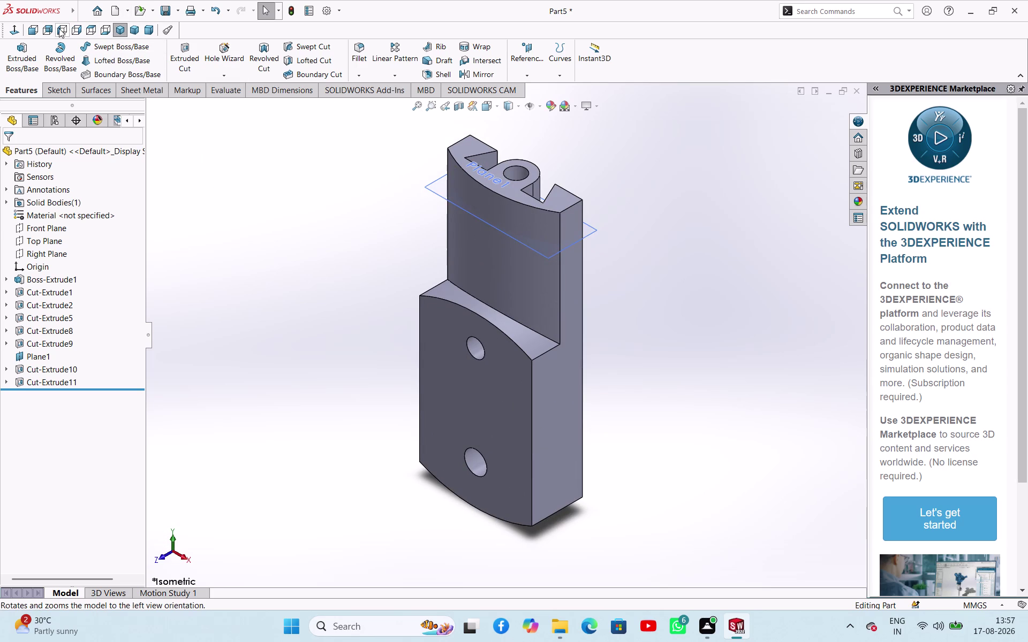
click(75, 31)
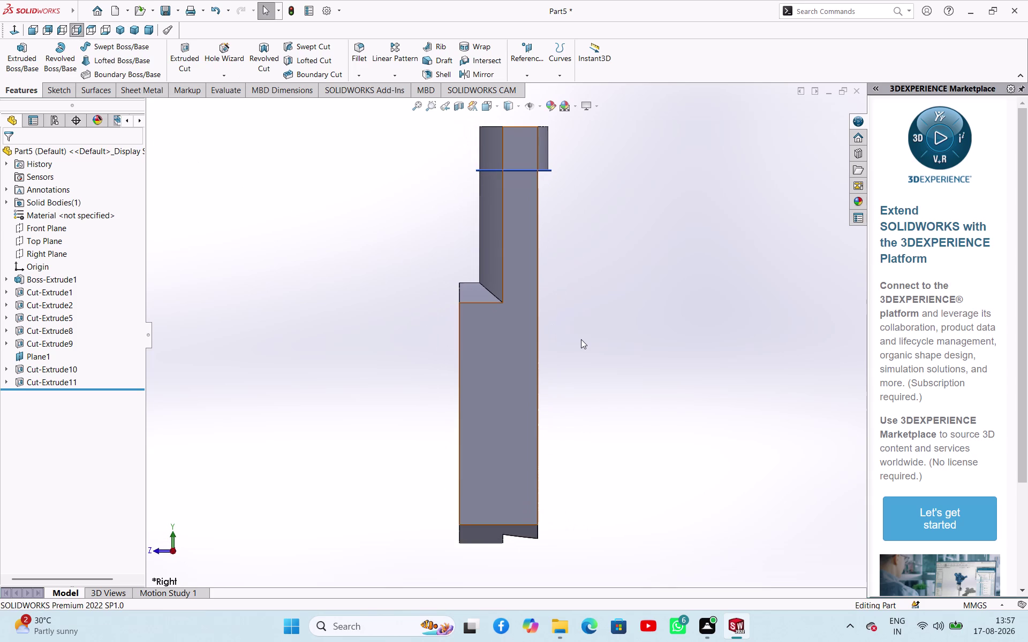
click(625, 338)
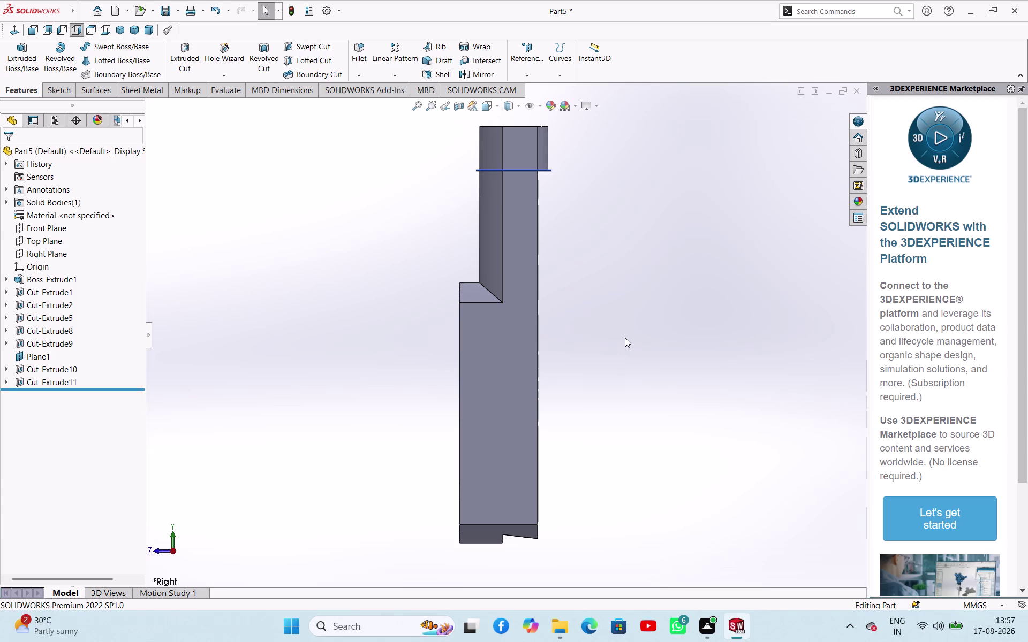
scroll(down, 3)
scroll(up, 3)
click(625, 338)
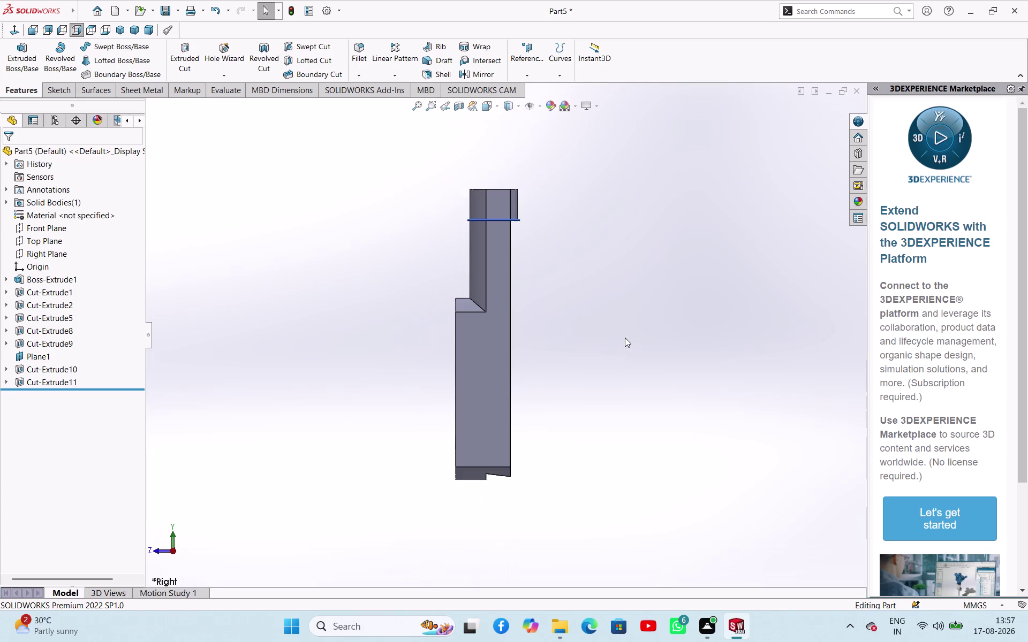
middle_drag(625, 338, 628, 399)
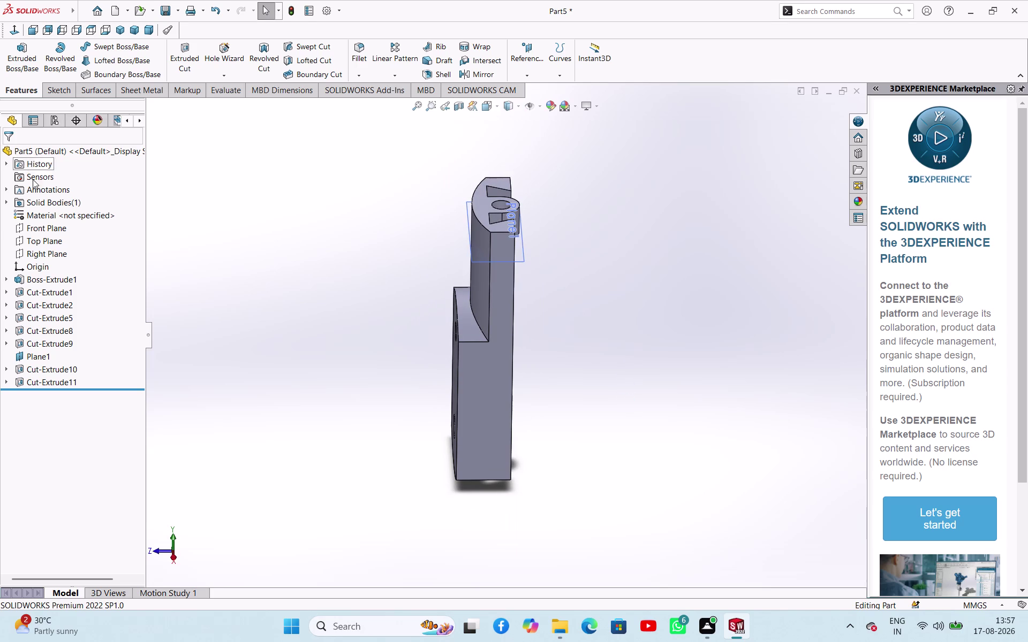
click(55, 249)
middle_drag(282, 269, 212, 278)
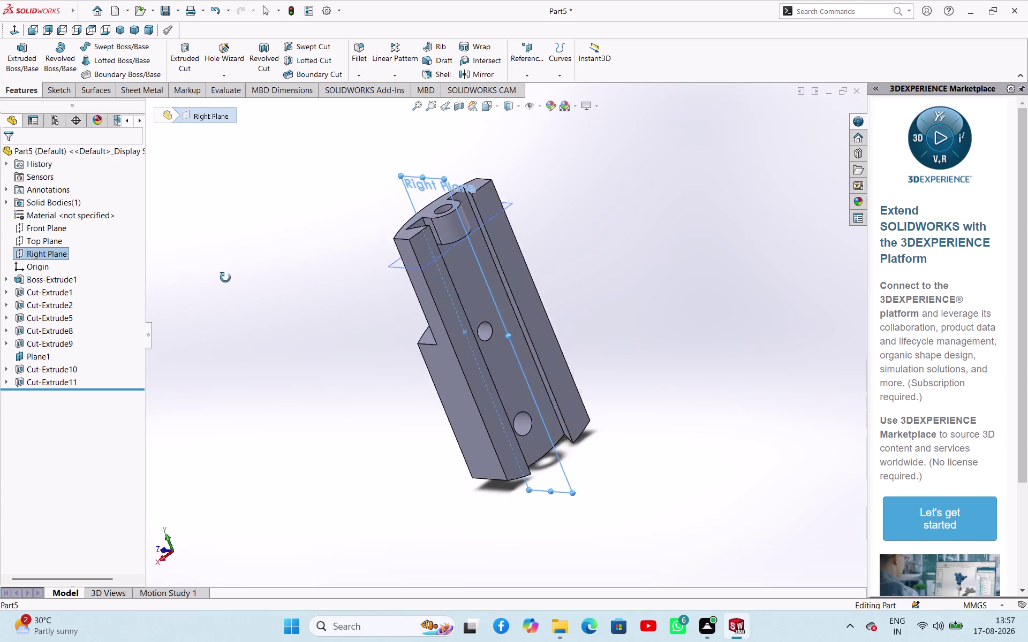
middle_drag(212, 278, 226, 274)
Start Sketch11 on the Right Plane from the FeatureManager tree.
click(63, 257)
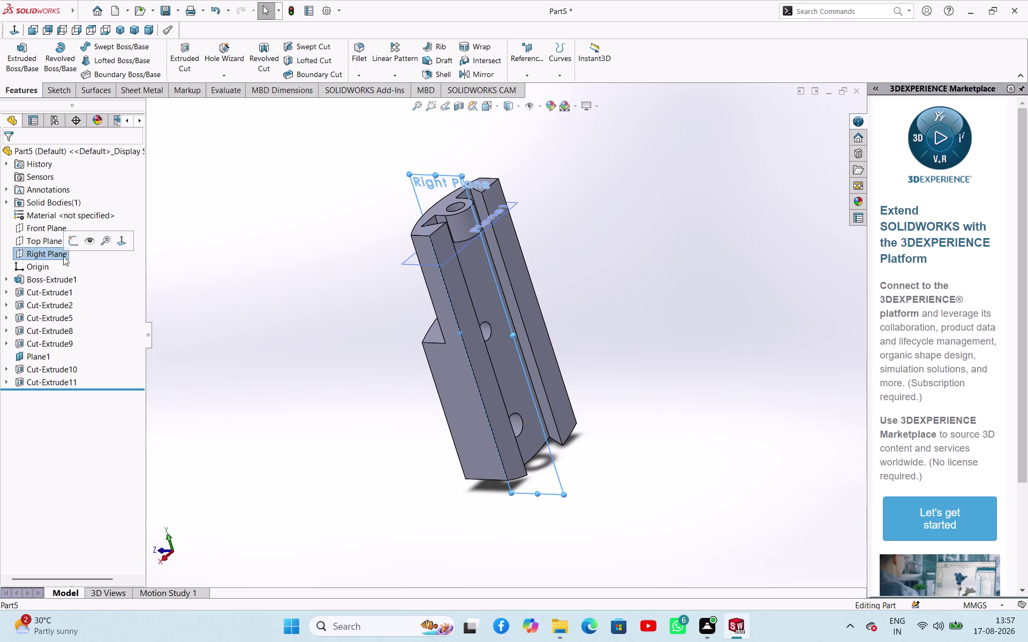
click(254, 248)
click(48, 250)
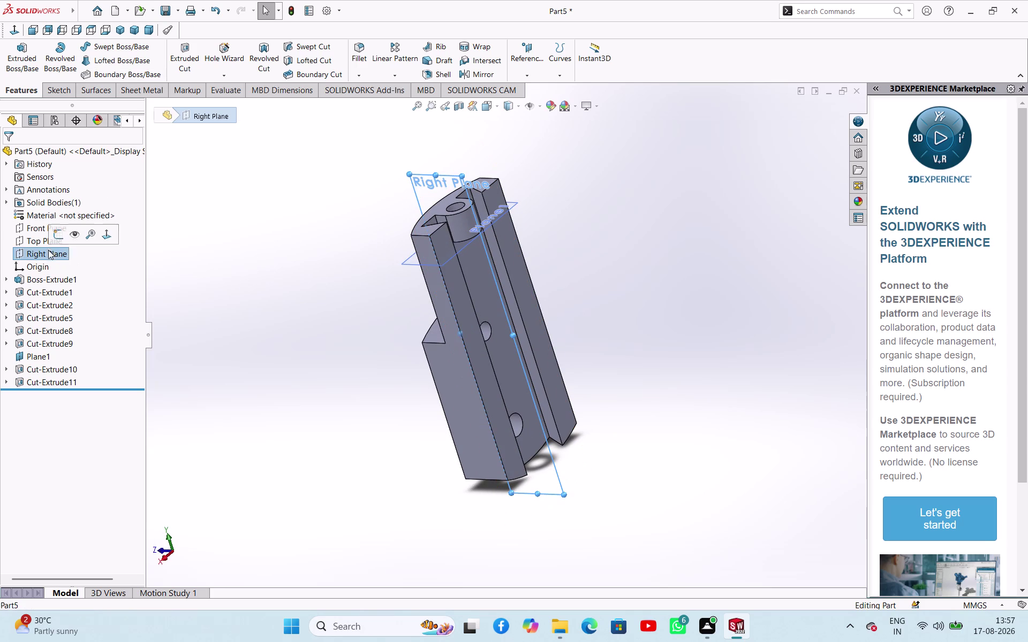
click(59, 236)
Draw the first two small circles on the upper part of the vertical face.
click(301, 261)
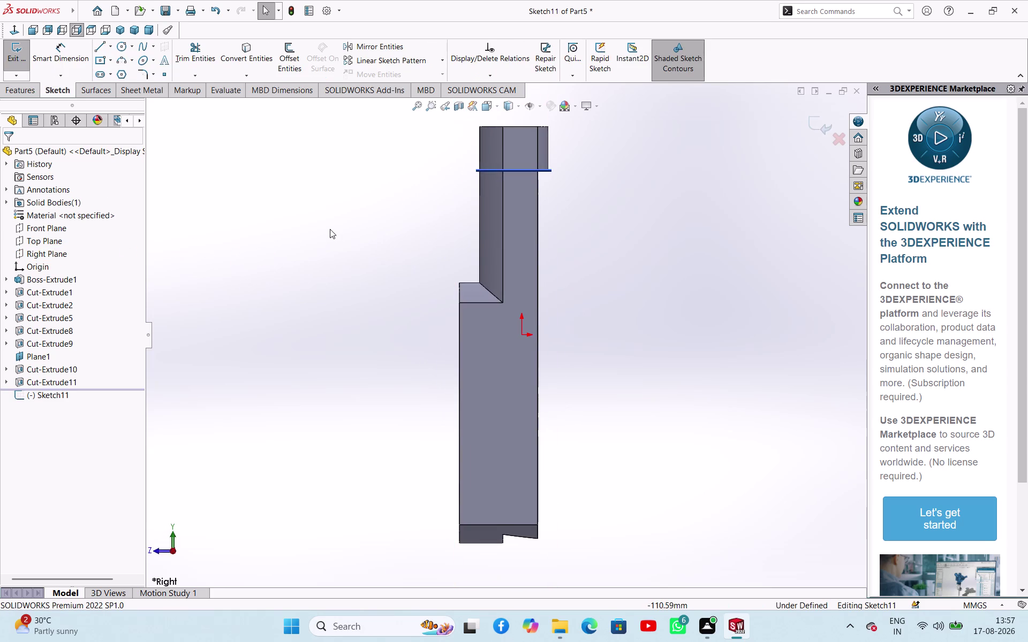
scroll(up, 3)
scroll(down, 3)
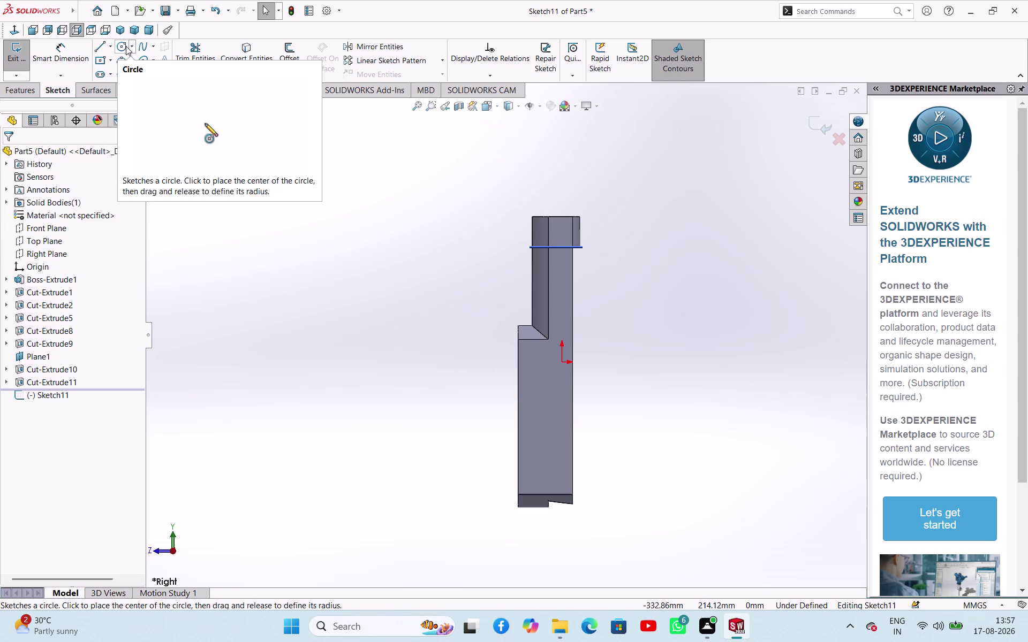
click(126, 46)
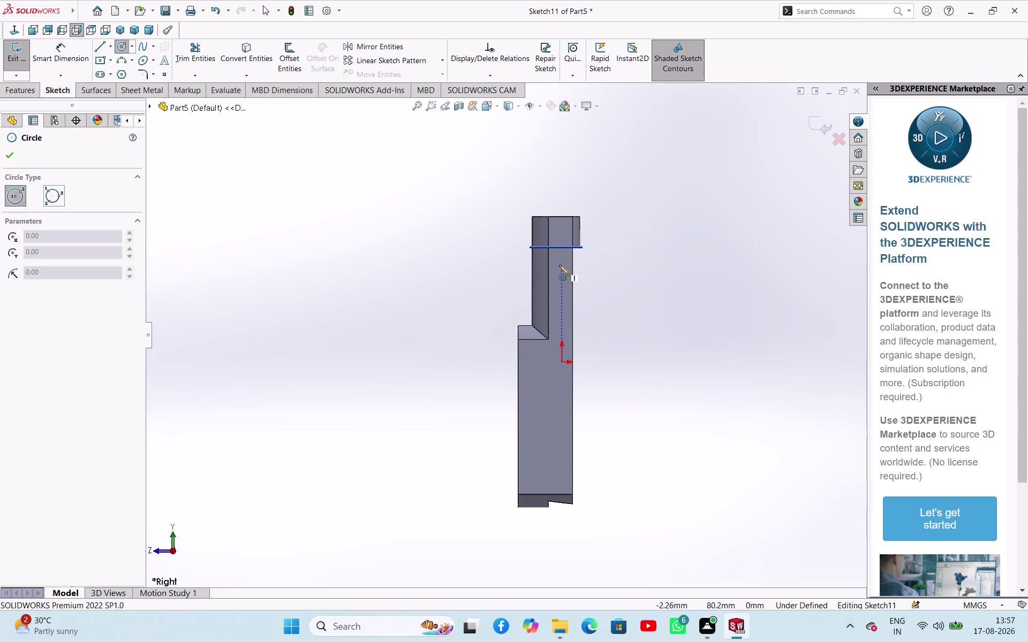
click(554, 262)
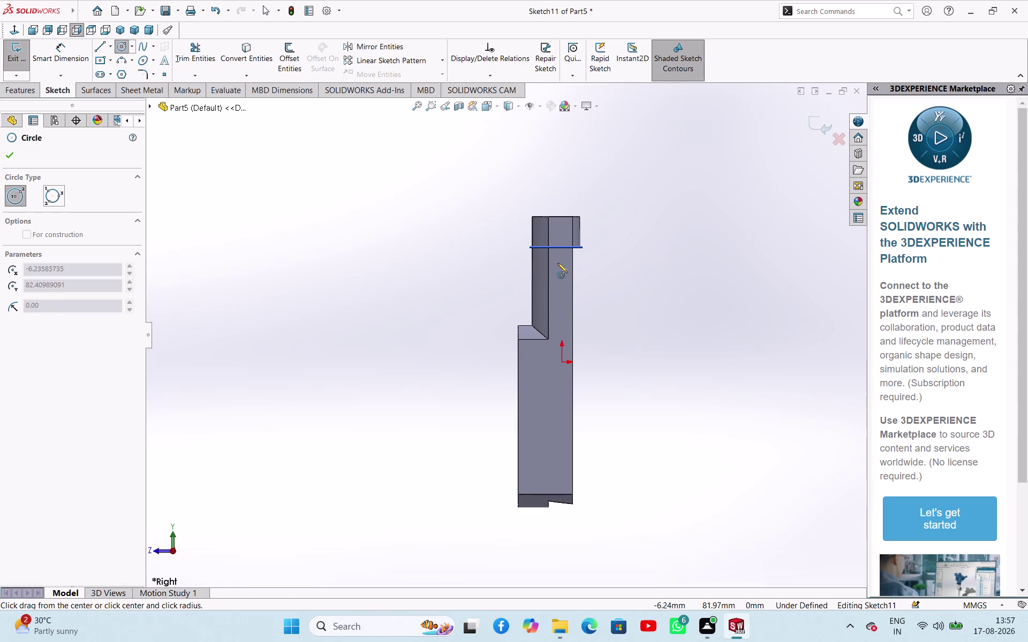
click(557, 262)
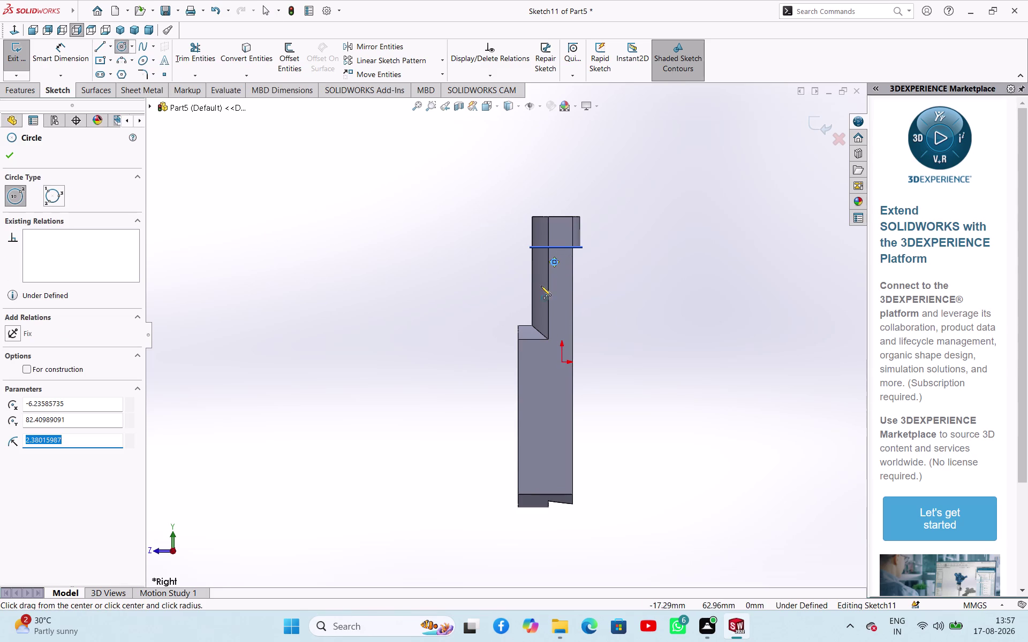
scroll(down, 3)
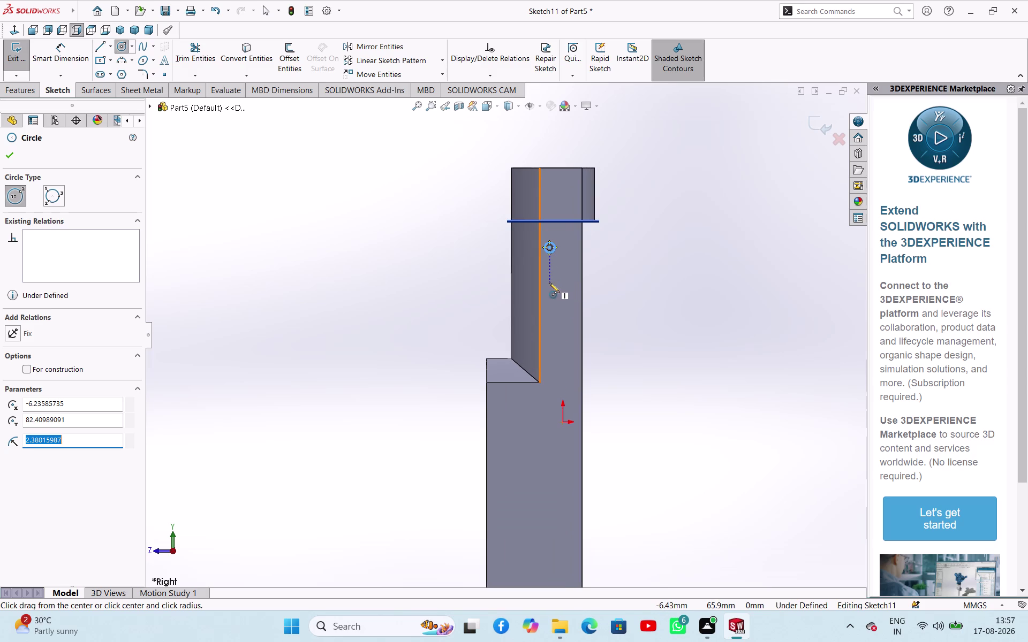
click(551, 341)
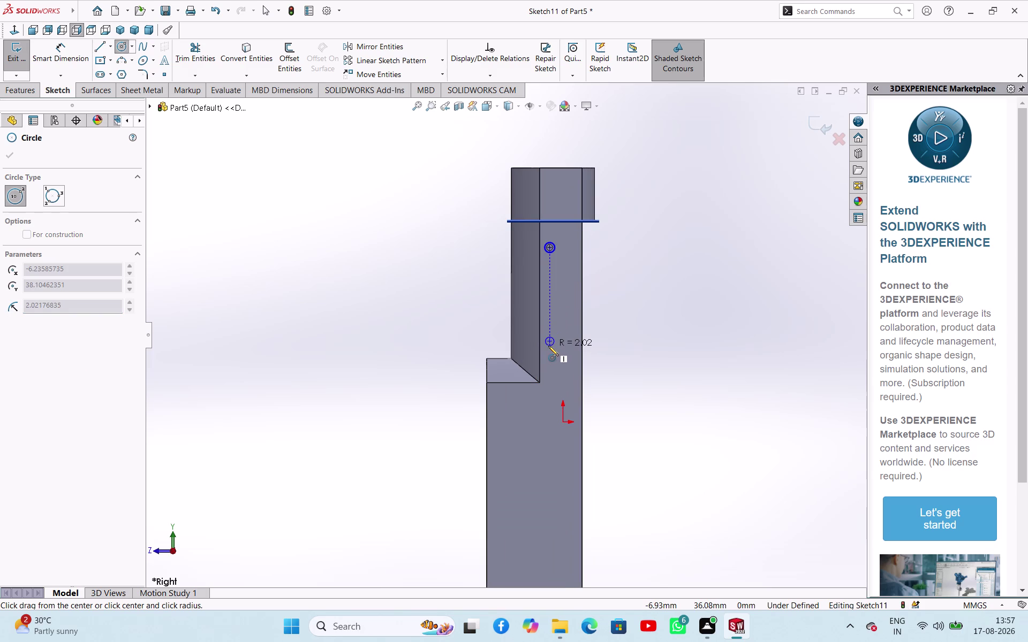
click(548, 346)
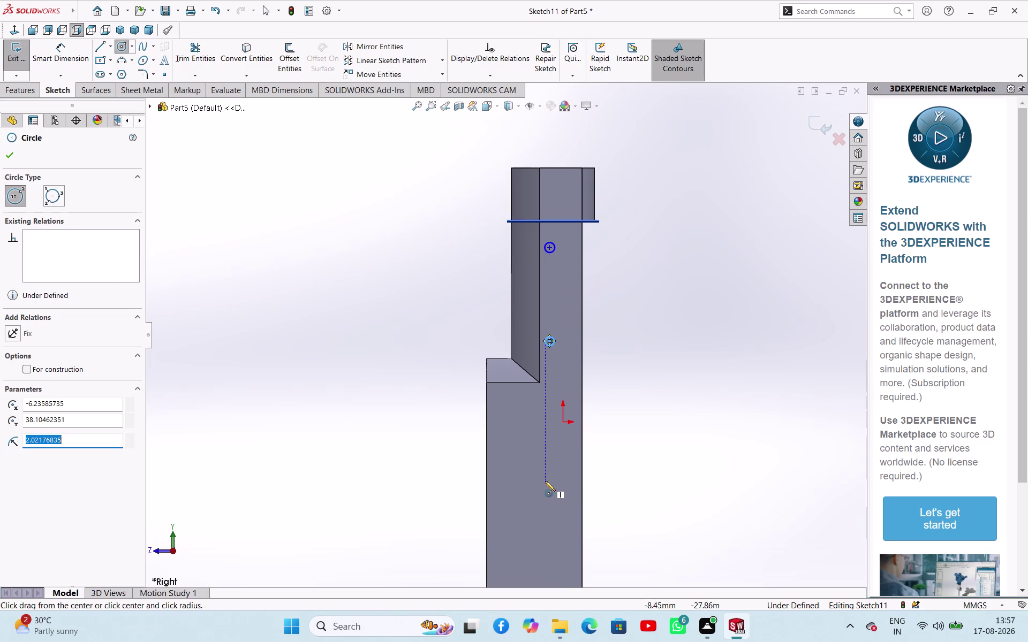
Add the third and fourth circles lower down and end circle drawing.
click(552, 481)
click(552, 488)
scroll(up, 3)
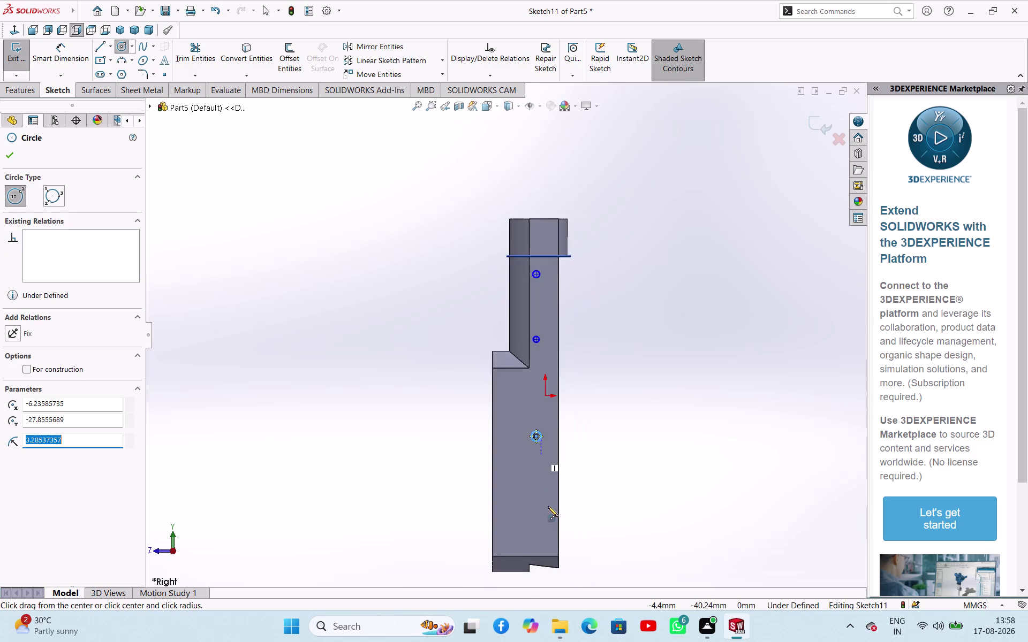
click(534, 492)
click(534, 496)
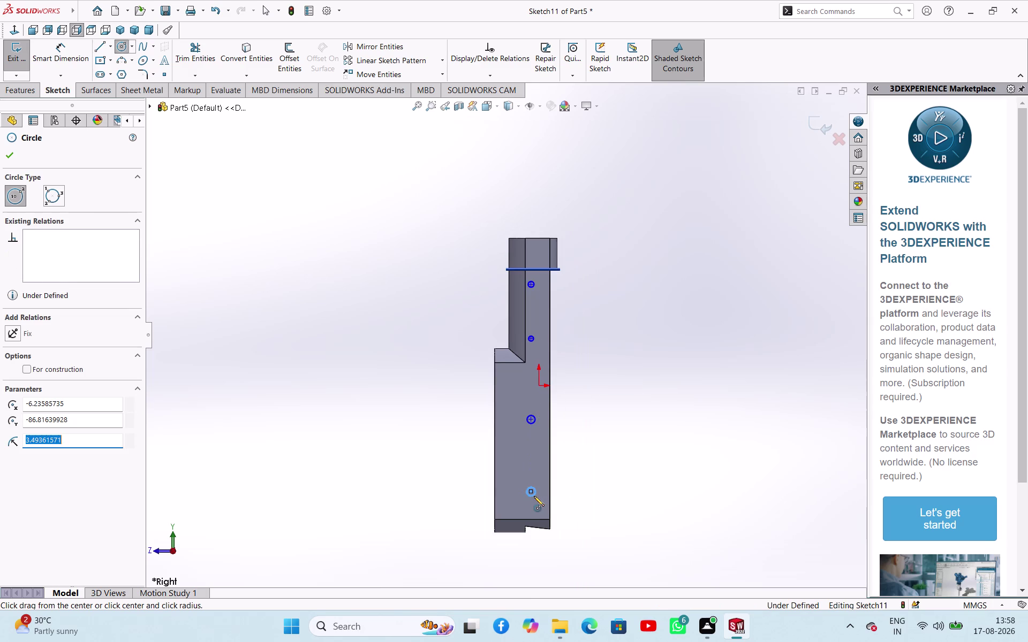
right_click(404, 394)
click(411, 399)
right_drag(398, 409, 426, 314)
scroll(down, 3)
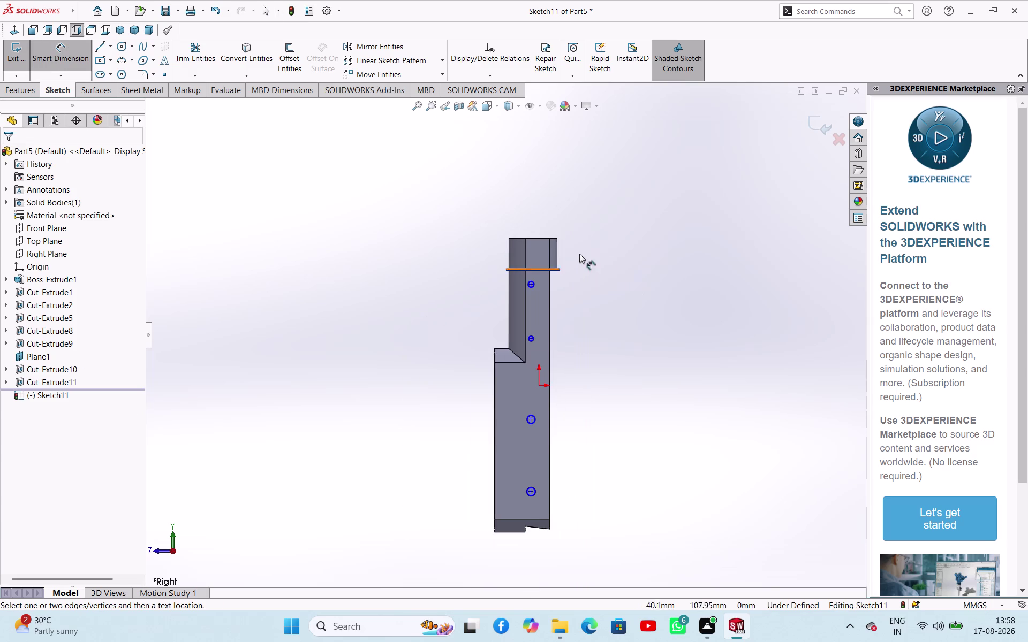
Dimension the top circle 63 mm from the part's top edge.
scroll(down, 3)
click(447, 243)
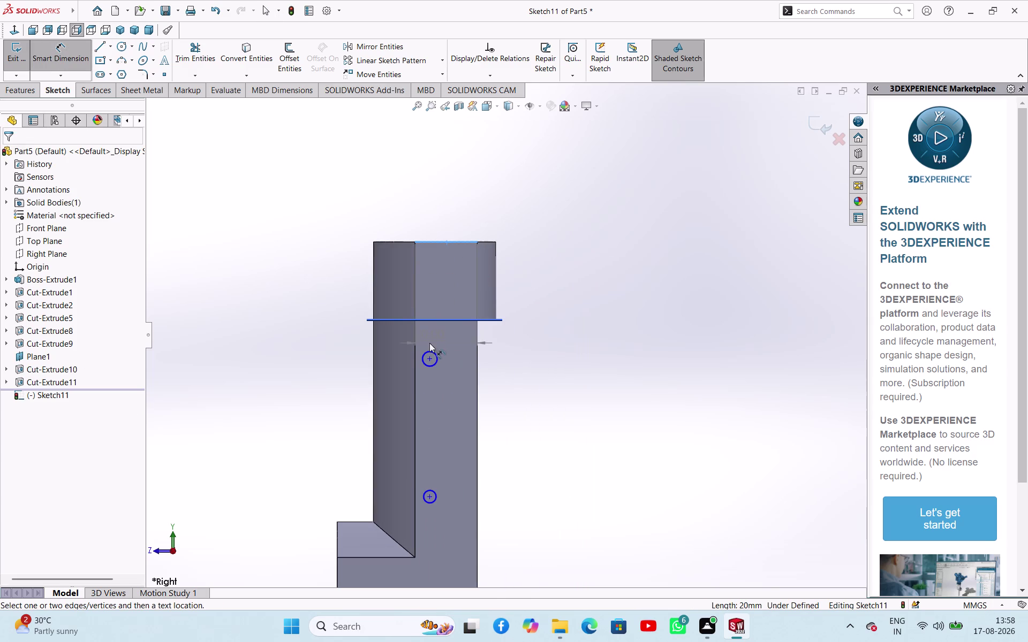
click(429, 358)
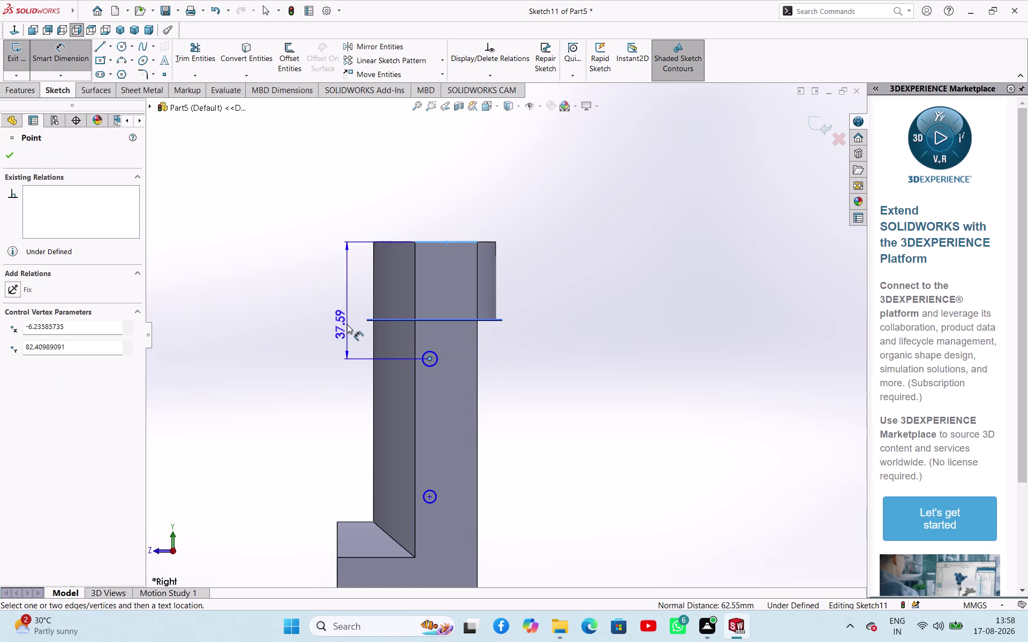
click(347, 325)
text(6)
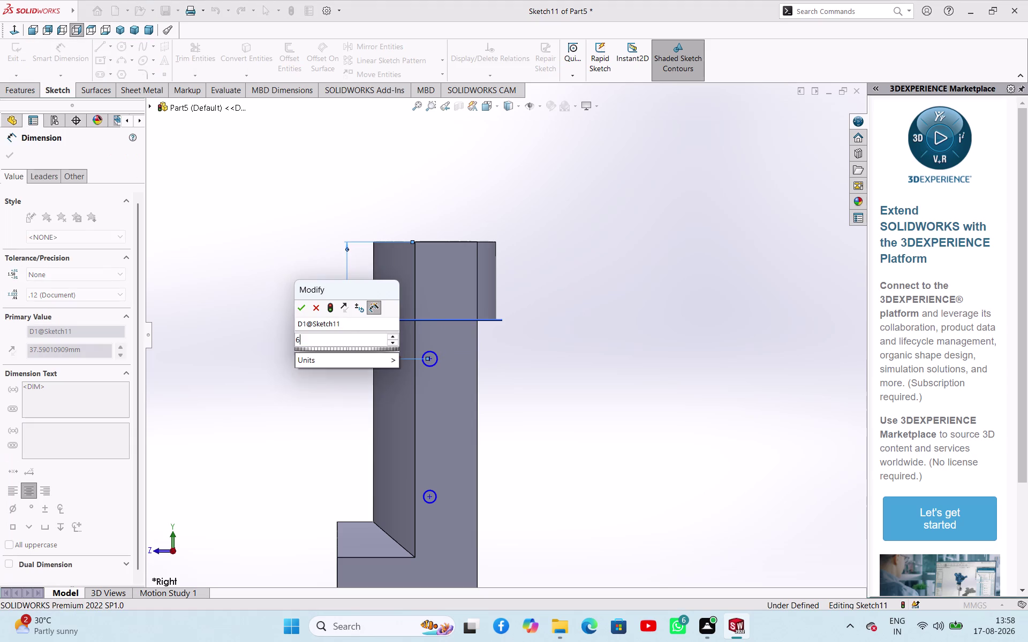
text(3)
key(Return)
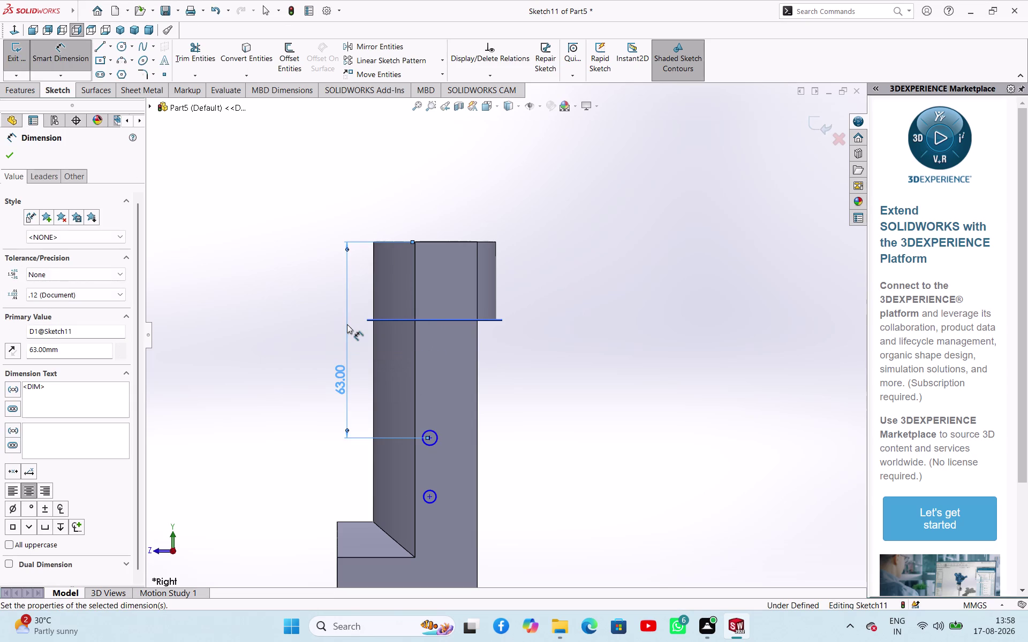
Set the spacing between the first two hole centres to 50 mm.
scroll(down, 3)
scroll(up, 3)
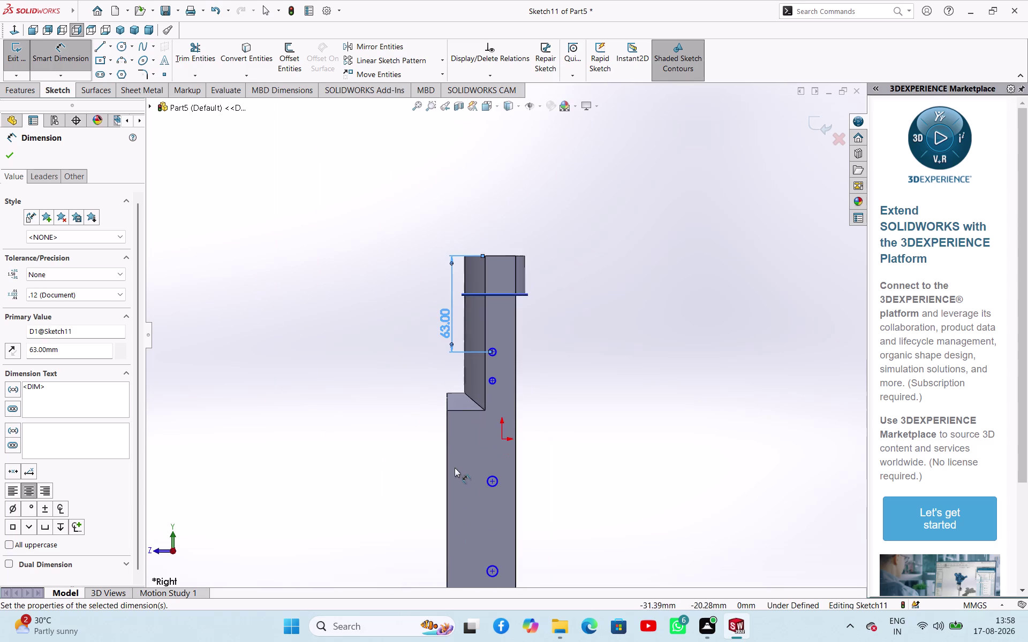
scroll(down, 3)
click(485, 358)
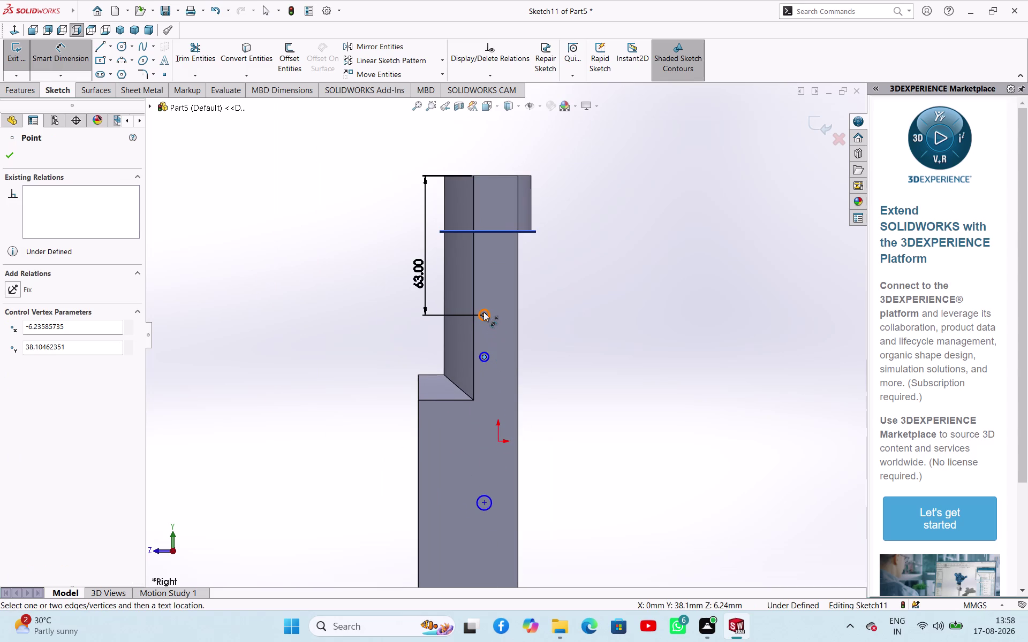
click(487, 312)
click(398, 325)
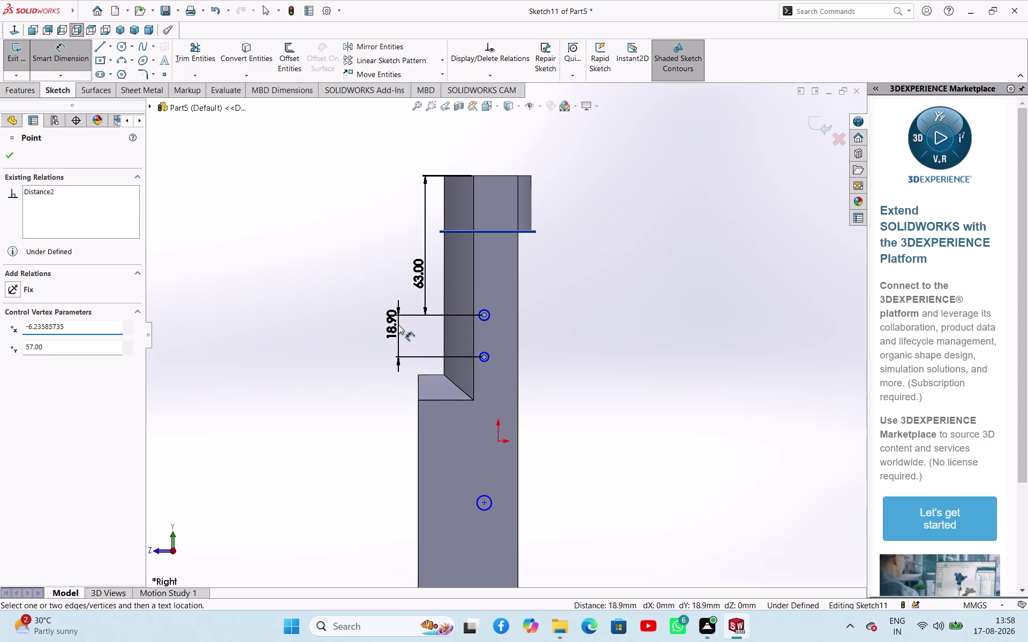
text(50)
key(Return)
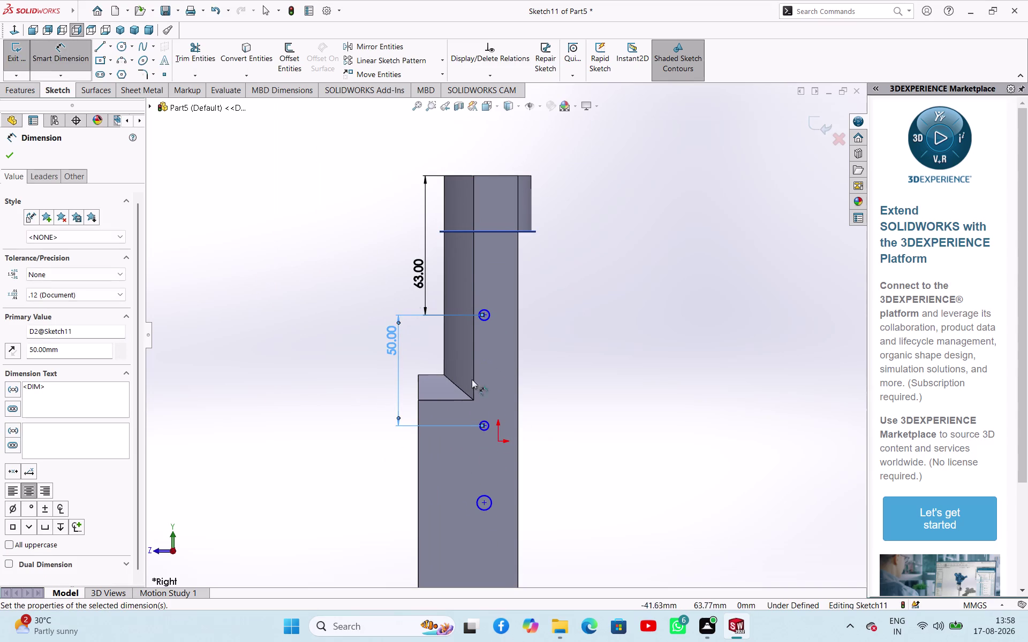
Set the second-to-third hole spacing to 50 mm.
scroll(down, 3)
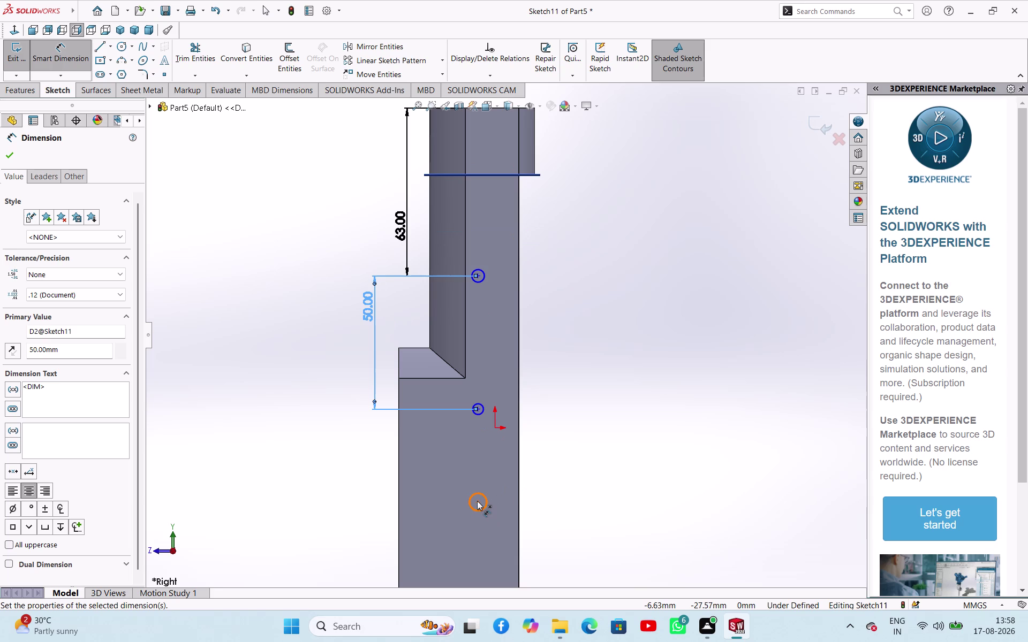
click(479, 408)
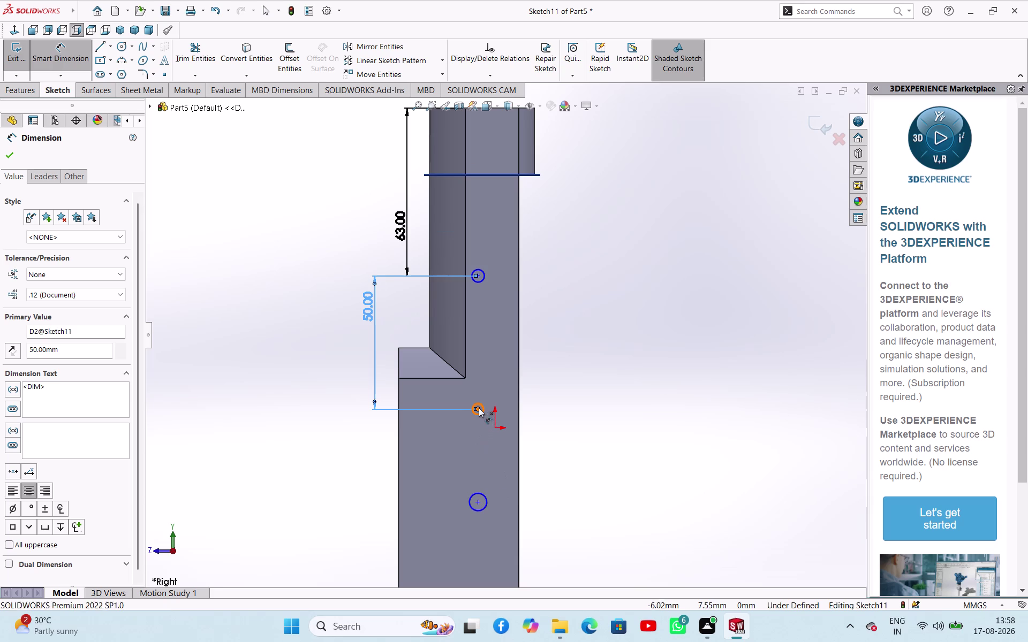
click(478, 502)
click(374, 464)
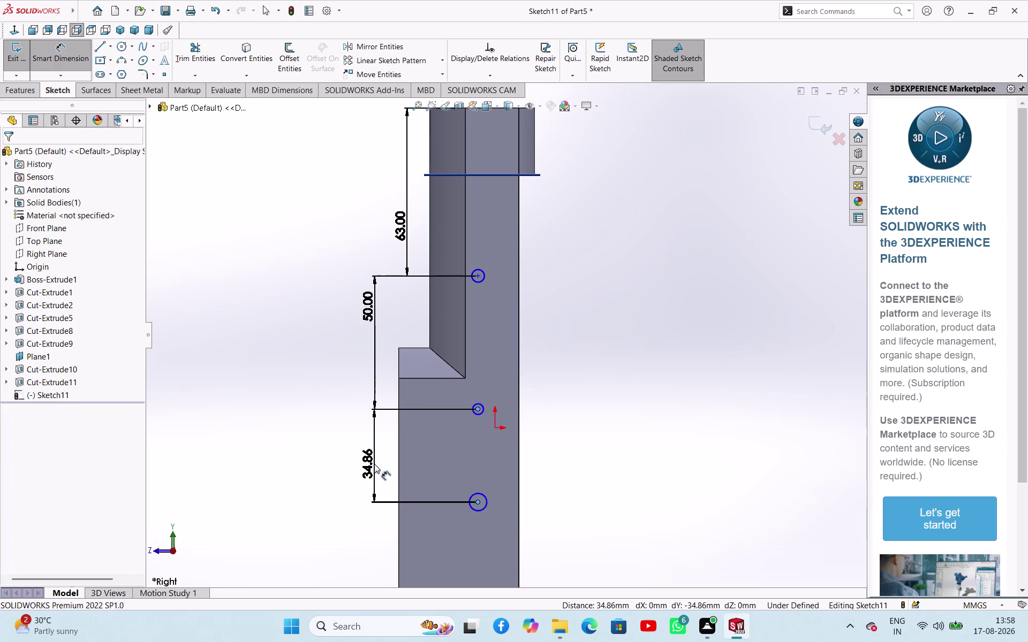
text(50)
key(Return)
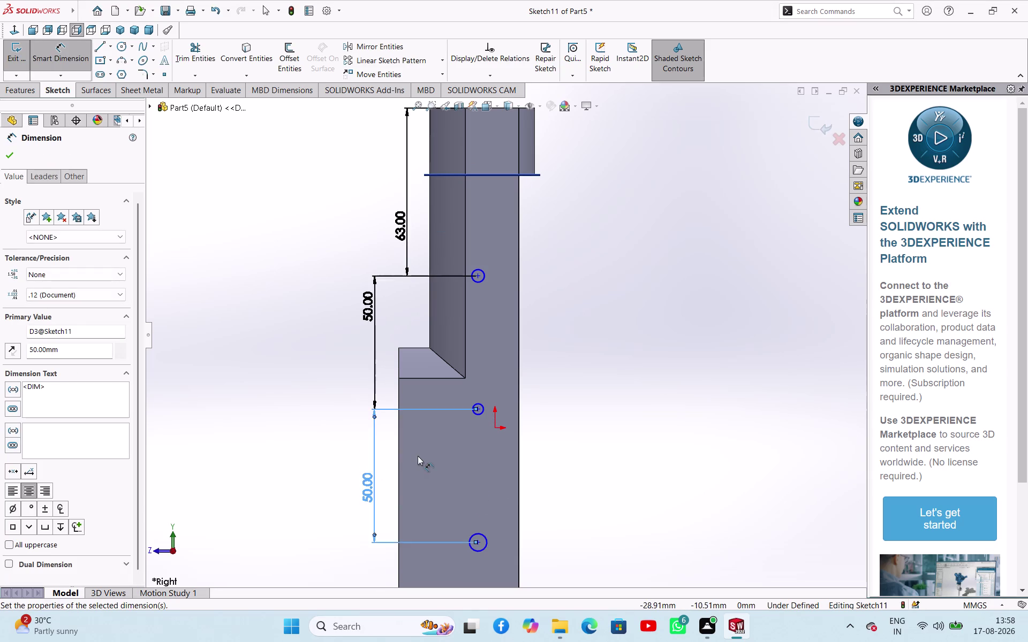
scroll(up, 3)
scroll(down, 3)
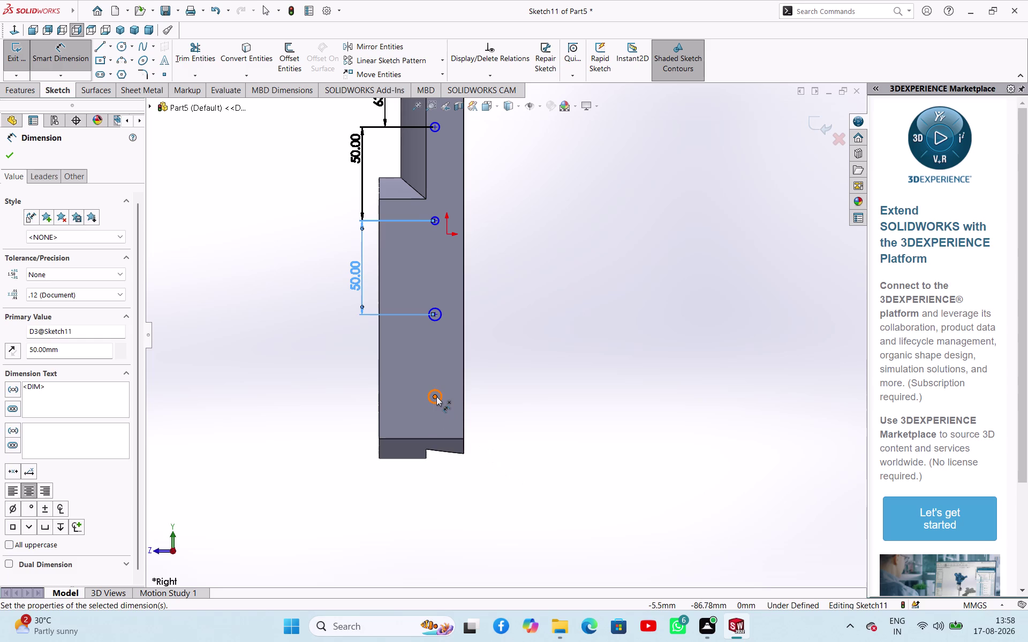
Set the third-to-fourth hole spacing to 50 mm.
click(436, 397)
click(436, 317)
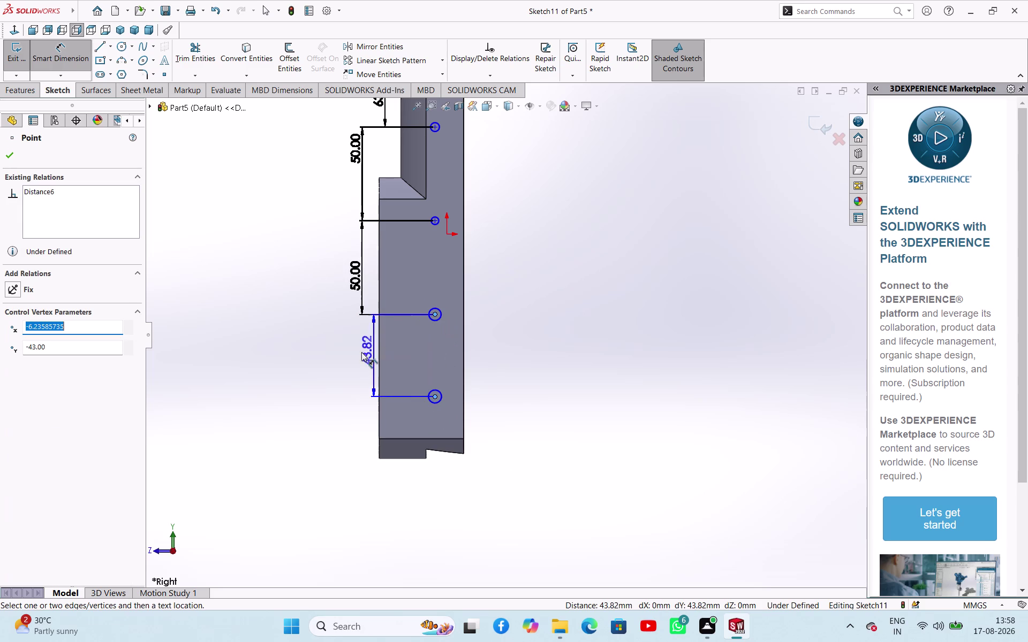
click(351, 352)
text(50)
key(Return)
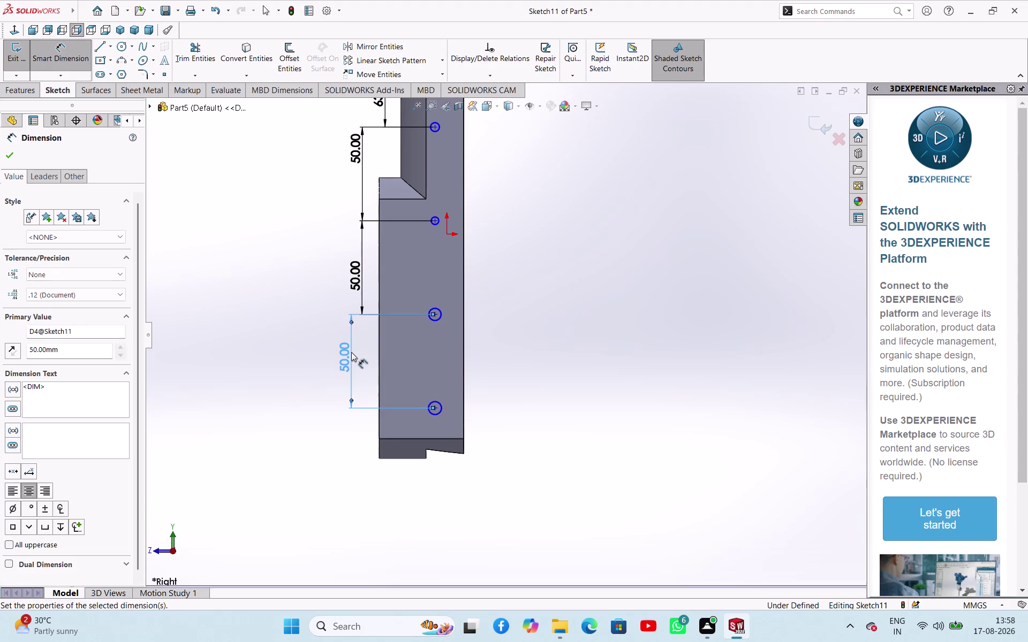
scroll(up, 3)
scroll(up, 3)
scroll(down, 3)
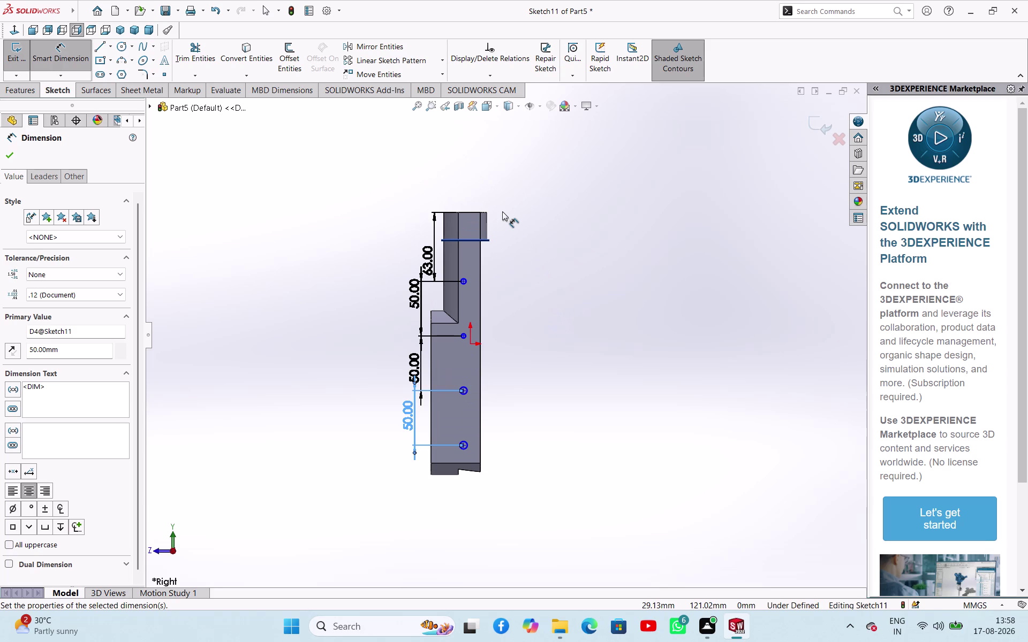
Give the hole circles a 6 mm diameter.
click(468, 394)
click(591, 372)
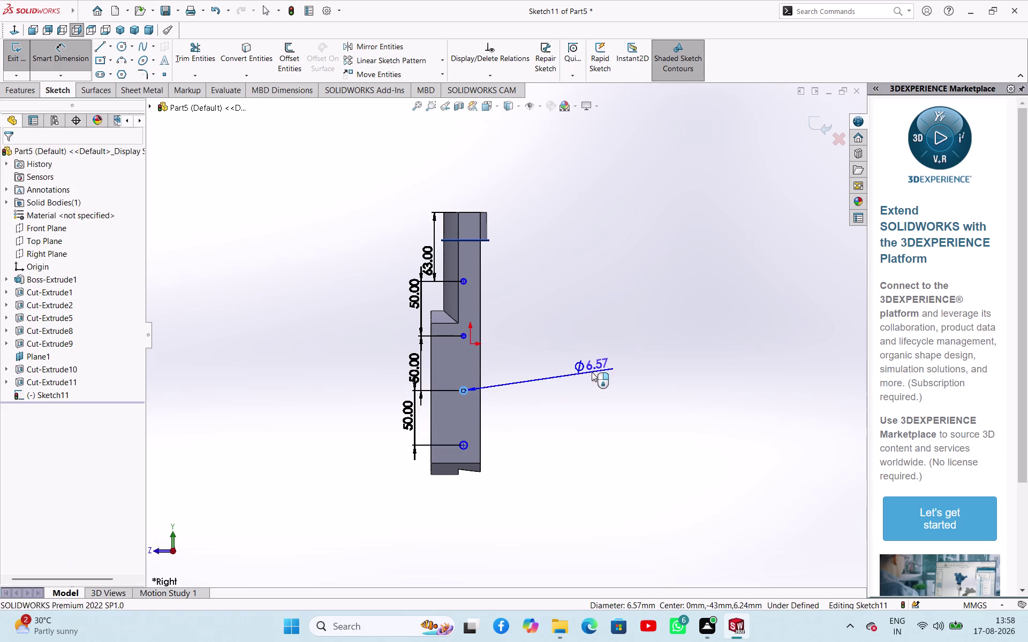
key(6)
key(Return)
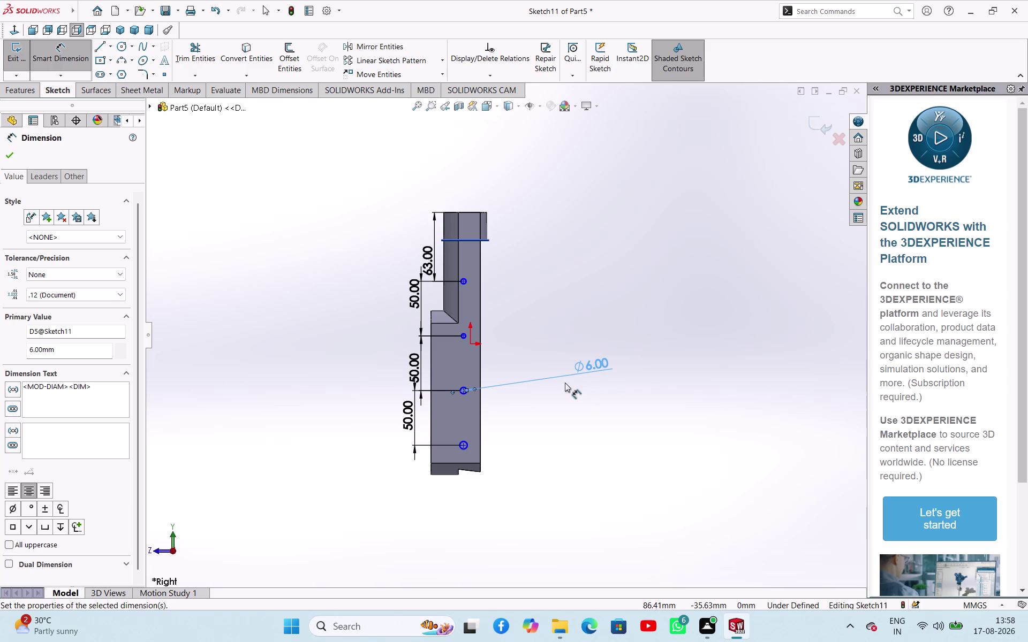
scroll(down, 3)
click(335, 260)
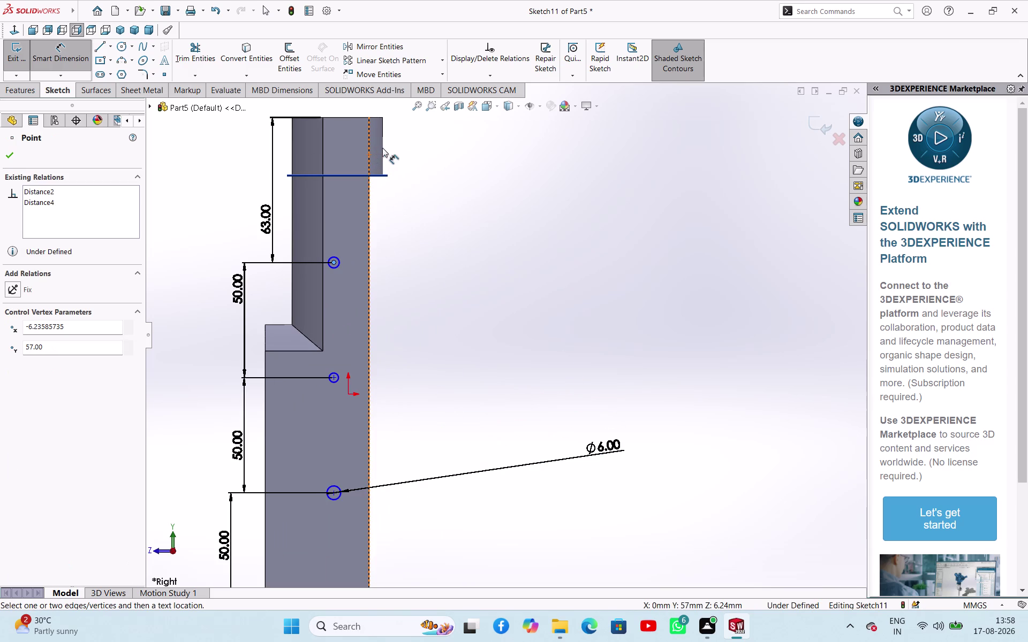
Offset the holes 15 mm from the part's right edge and finish dimensioning.
click(383, 118)
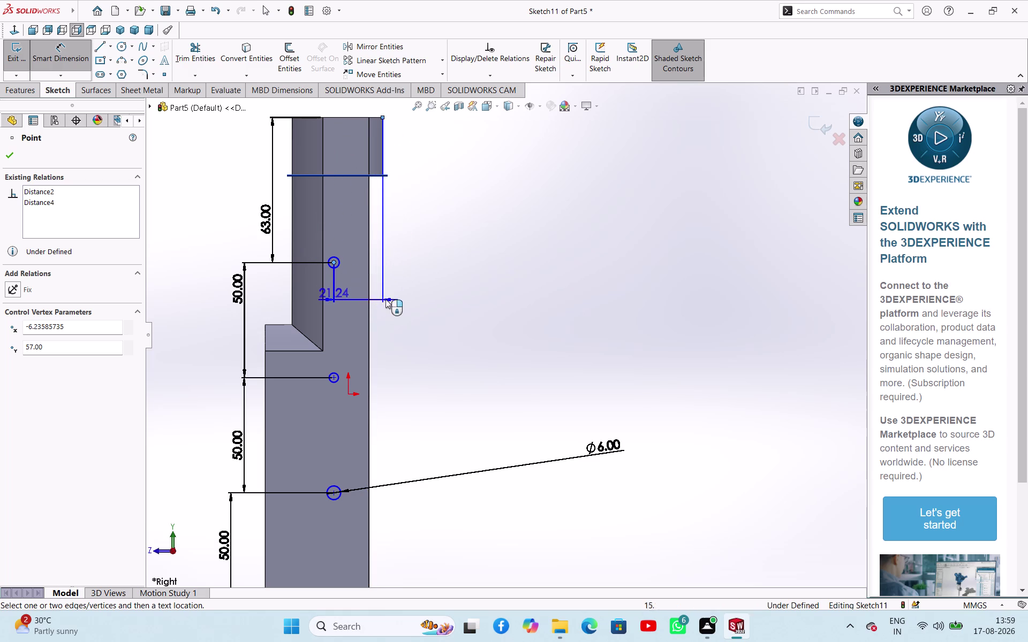
click(364, 302)
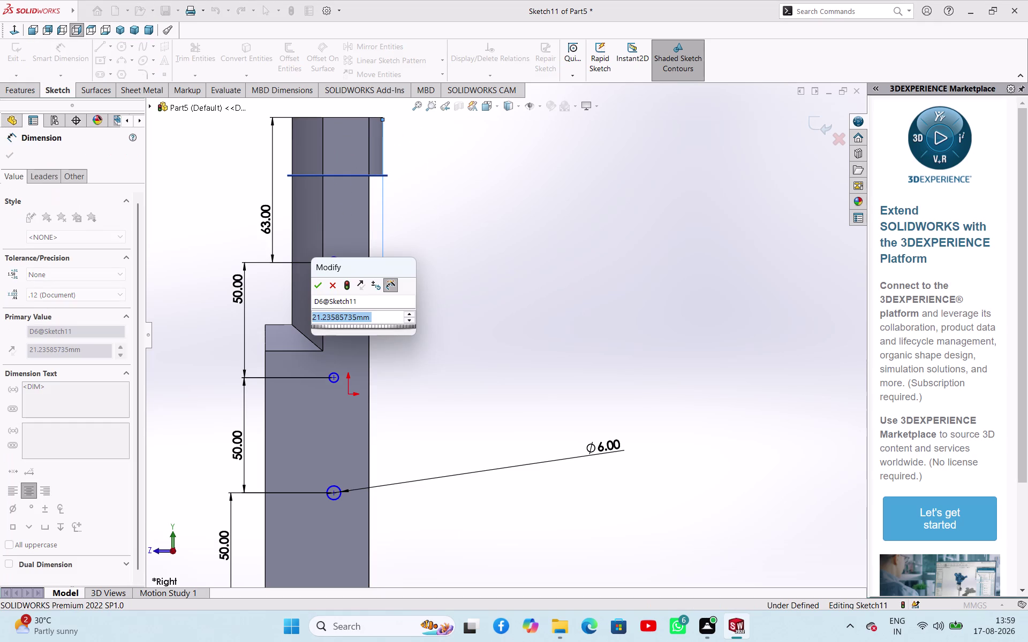
text(15)
key(Return)
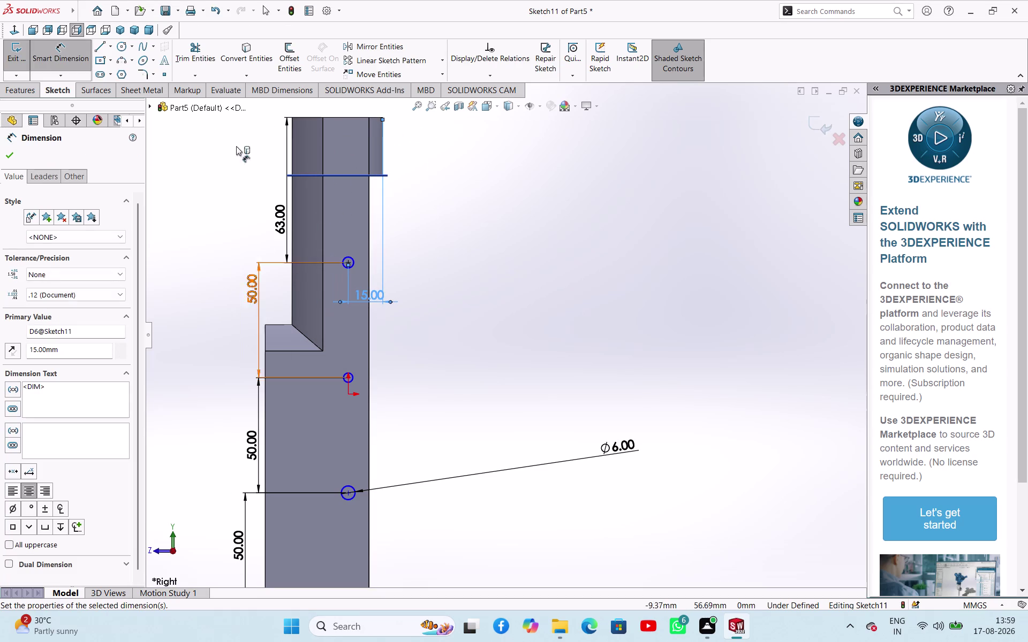
click(17, 155)
click(456, 262)
Orbit to an angled view and start an Extruded Cut from the hole sketch.
middle_drag(590, 292, 545, 302)
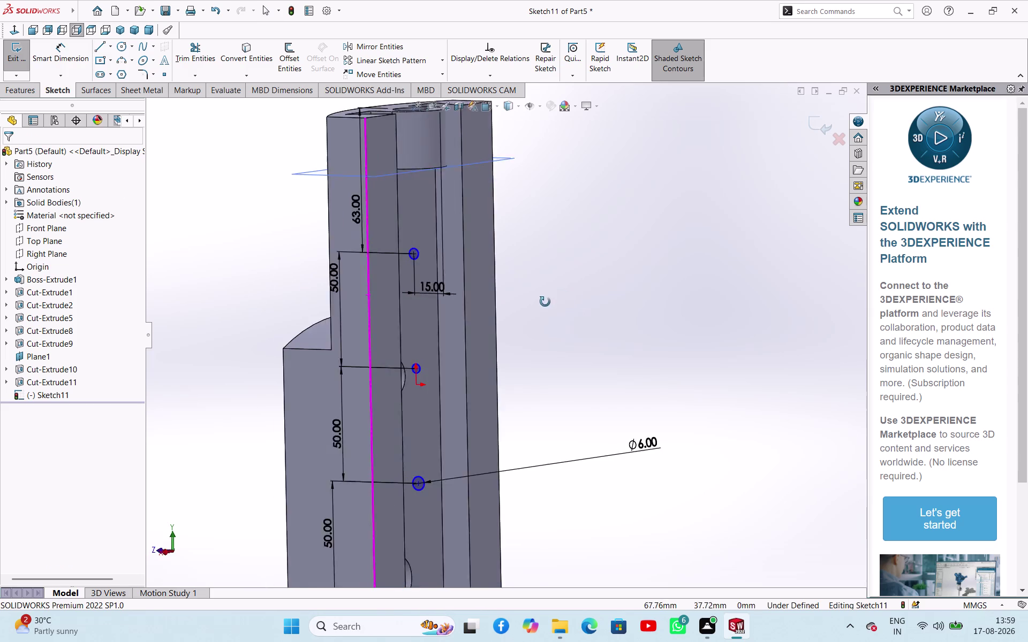
middle_drag(545, 302, 519, 318)
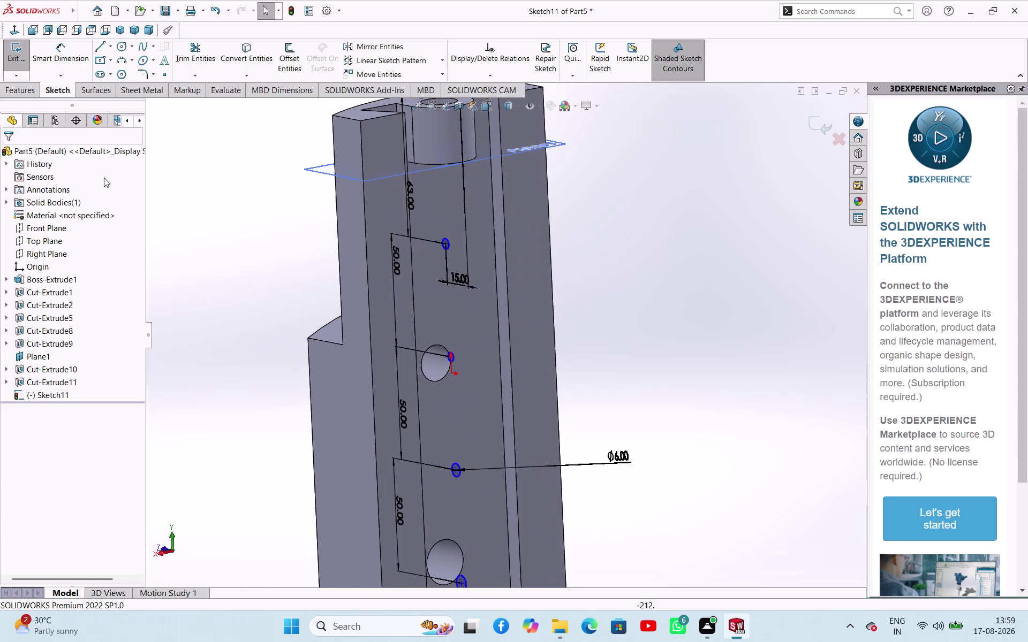
click(23, 68)
click(188, 67)
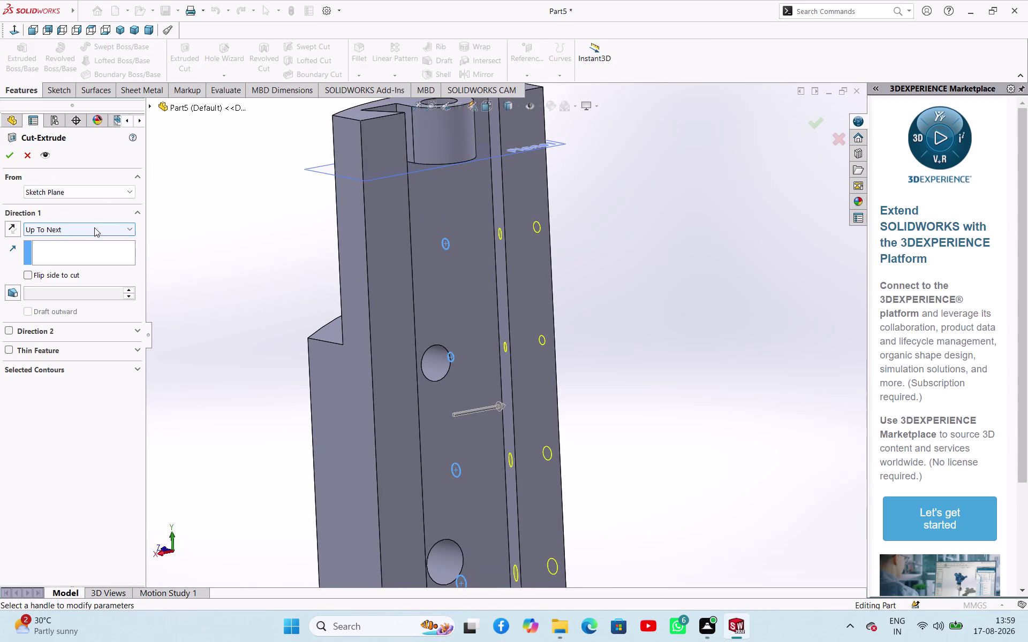
Cut the side holes with a Mid Plane end condition at 82 mm depth.
click(94, 228)
click(56, 311)
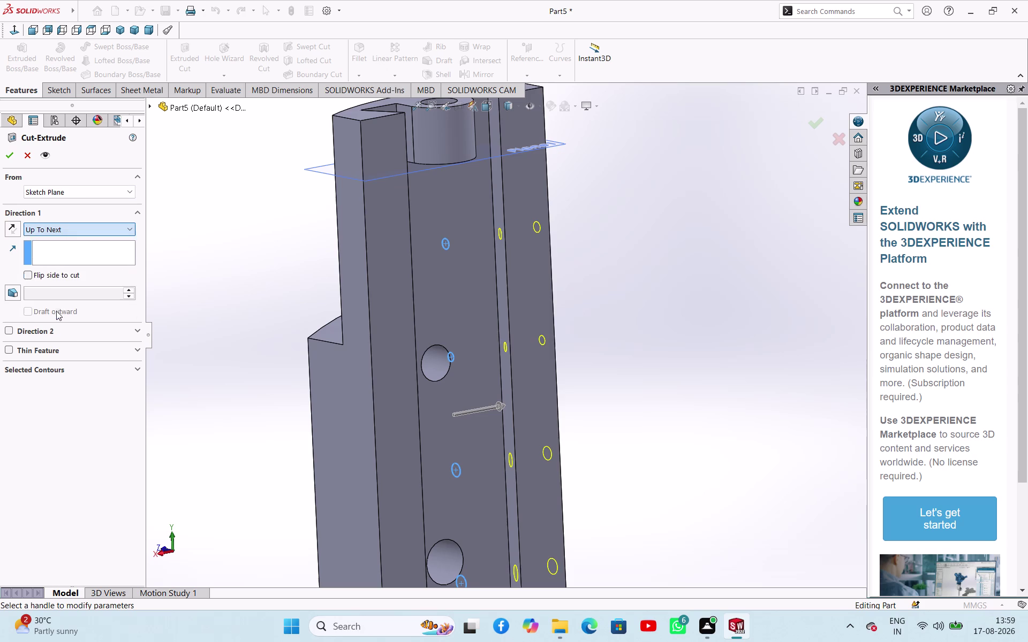
middle_drag(626, 295, 595, 303)
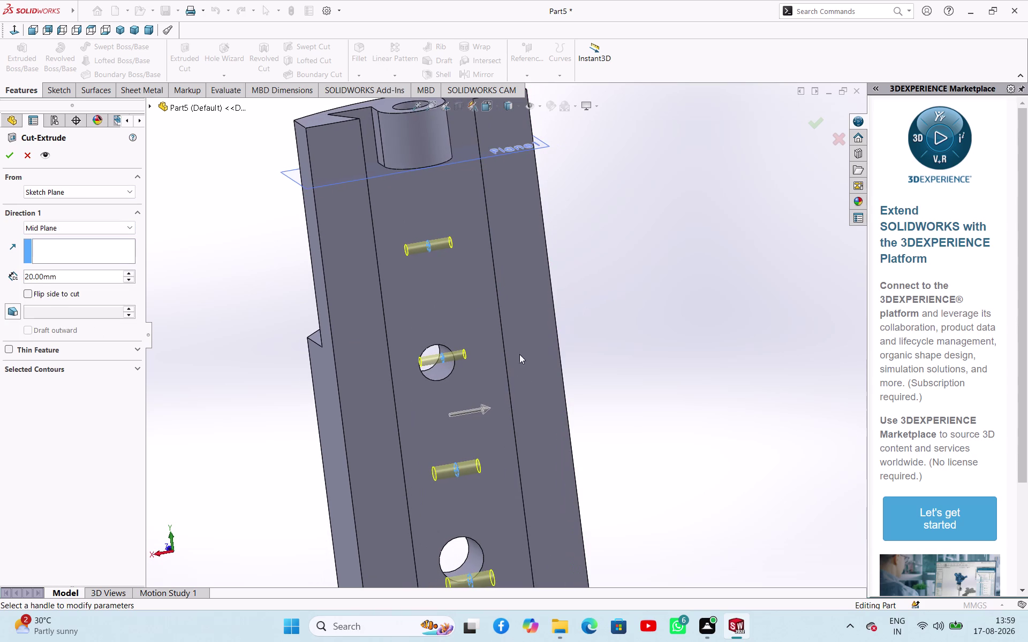
drag(486, 410, 527, 418)
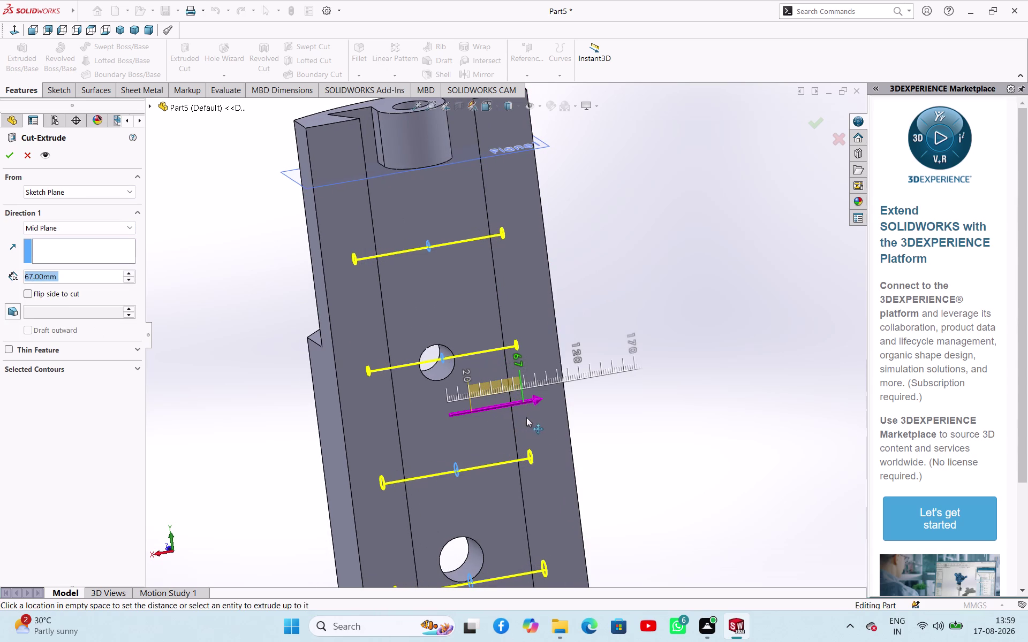
drag(526, 417, 544, 423)
click(15, 152)
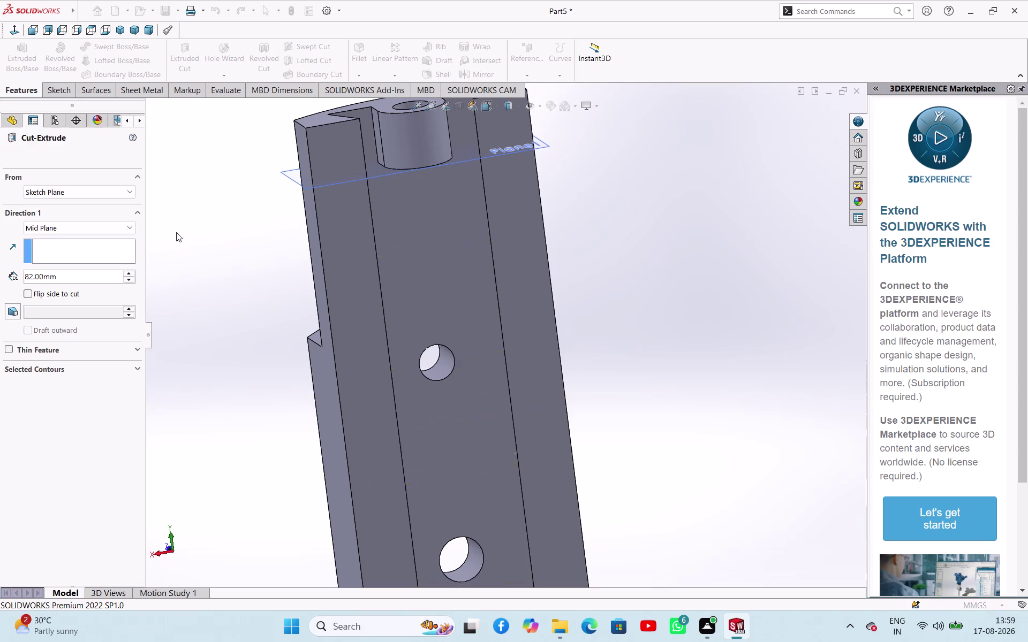
click(216, 250)
Orbit around the part to inspect the new side holes, then save.
middle_drag(263, 260, 327, 319)
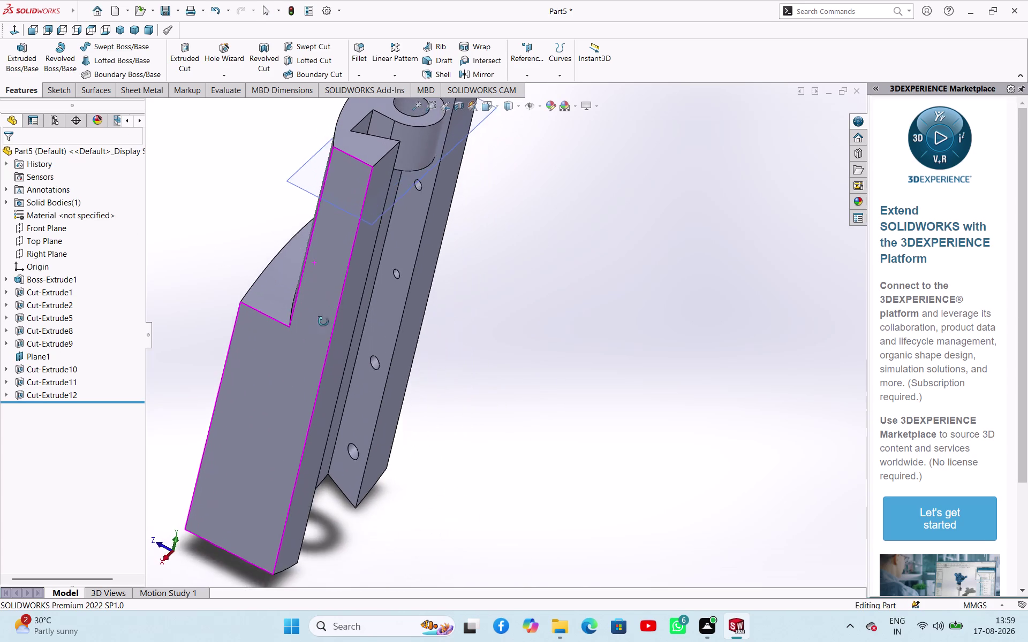
middle_drag(328, 319, 264, 366)
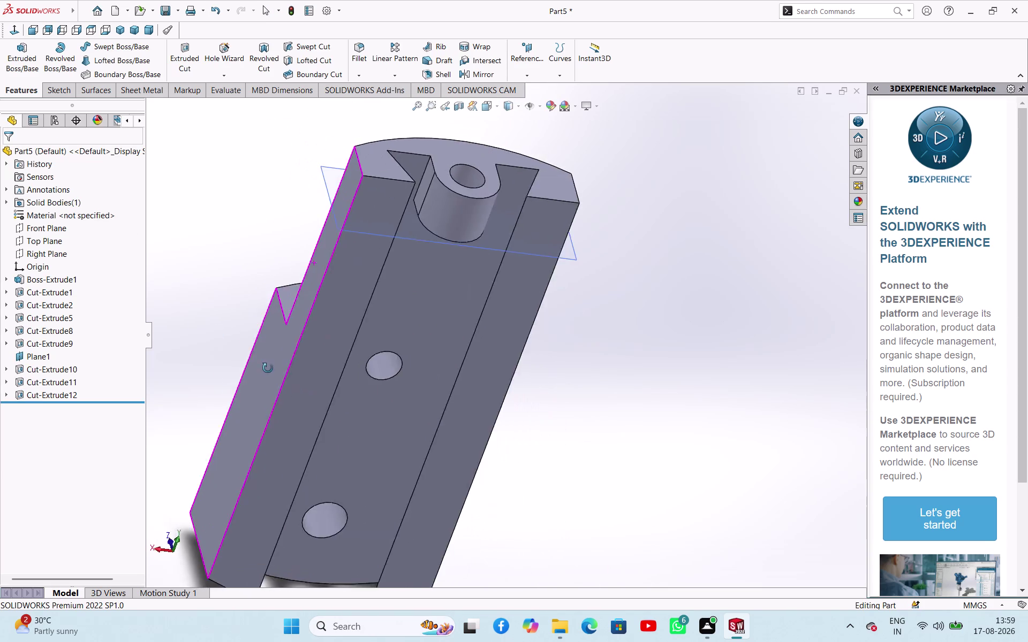
middle_drag(263, 367, 257, 374)
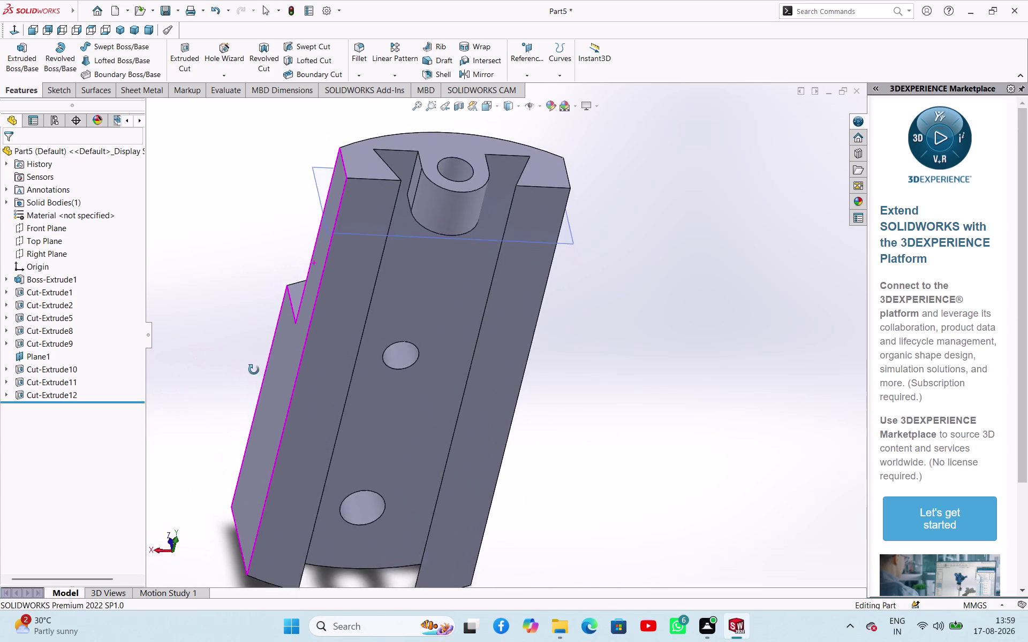
middle_drag(256, 374, 312, 340)
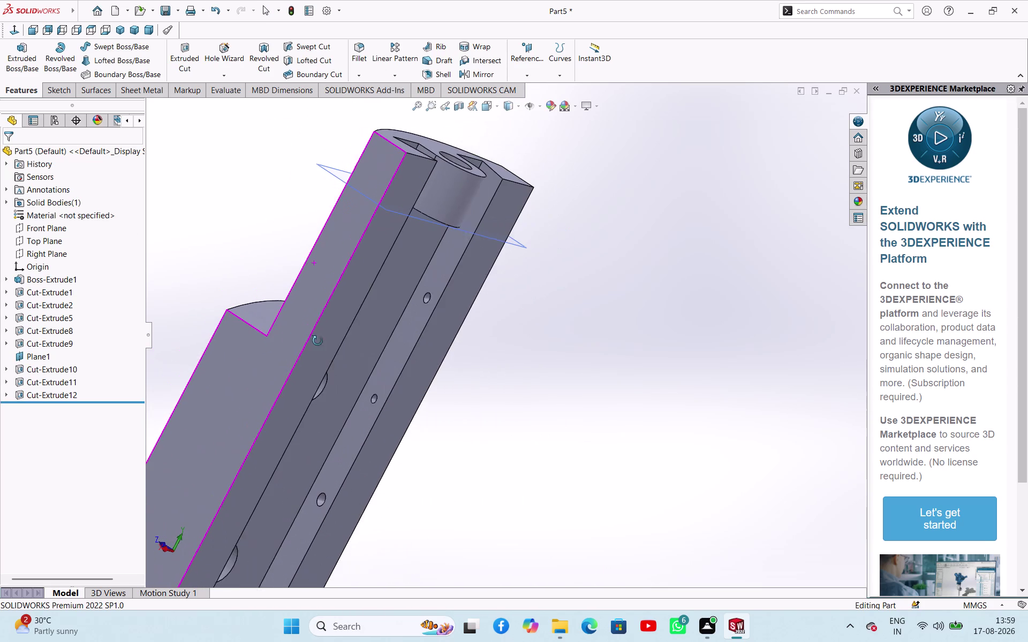
middle_drag(312, 340, 317, 342)
key(ctrl+s)
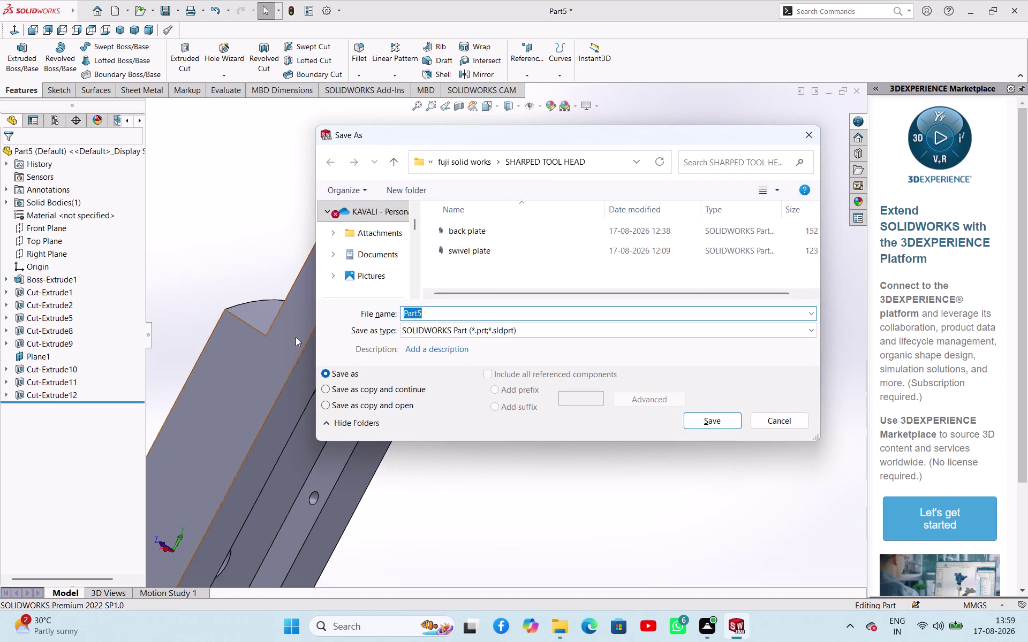
Save the part as 'vertical slide' and start a new document with Ctrl+N.
text(ver)
text(tica)
text(k)
key(BackSpace)
text(l)
key(space)
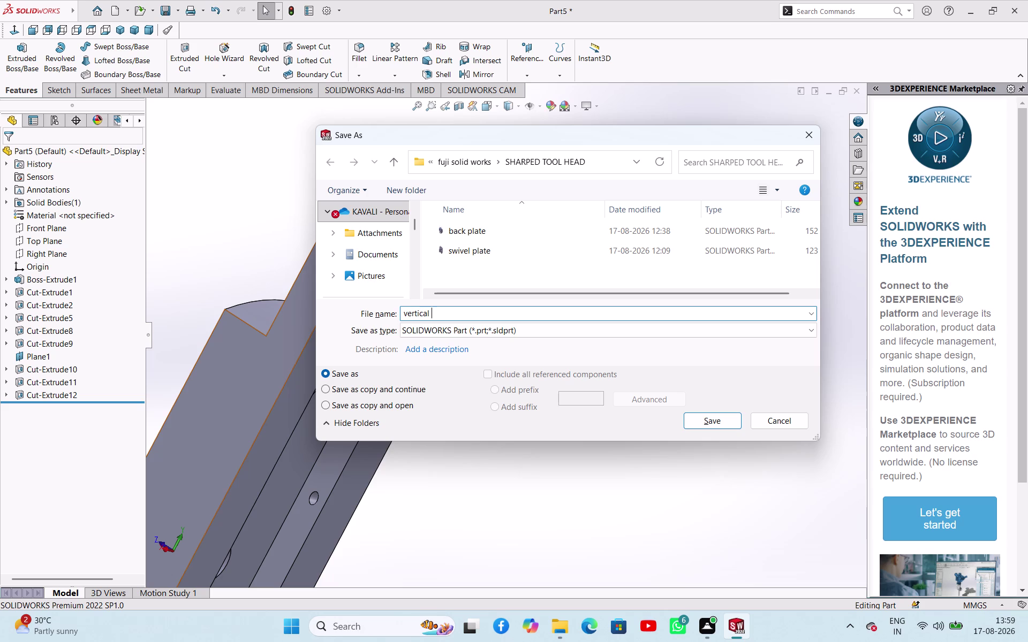
key(s)
text(lide)
click(692, 425)
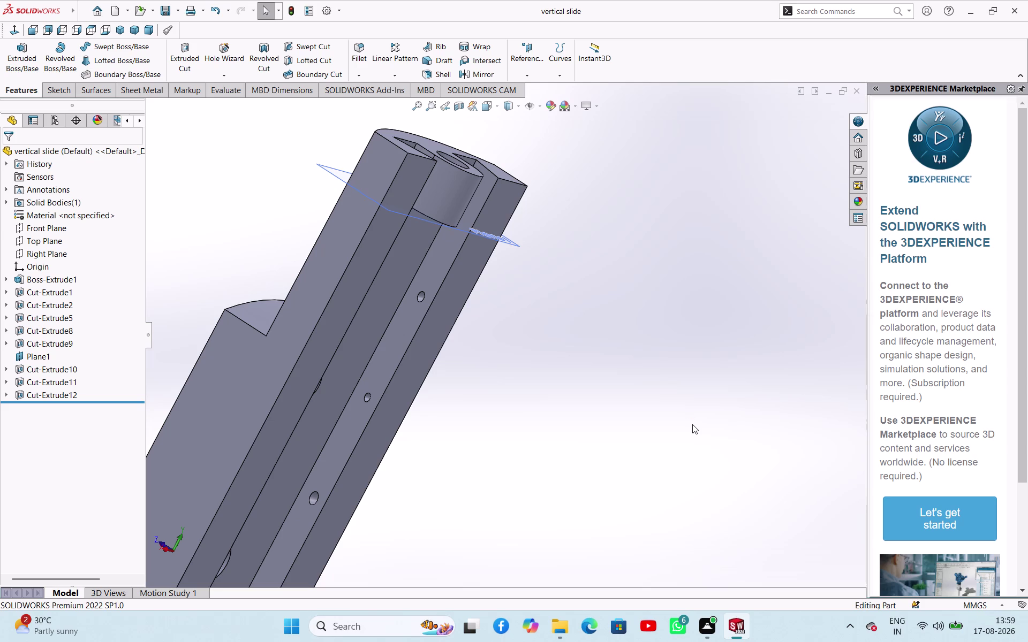
key(ctrl+n)
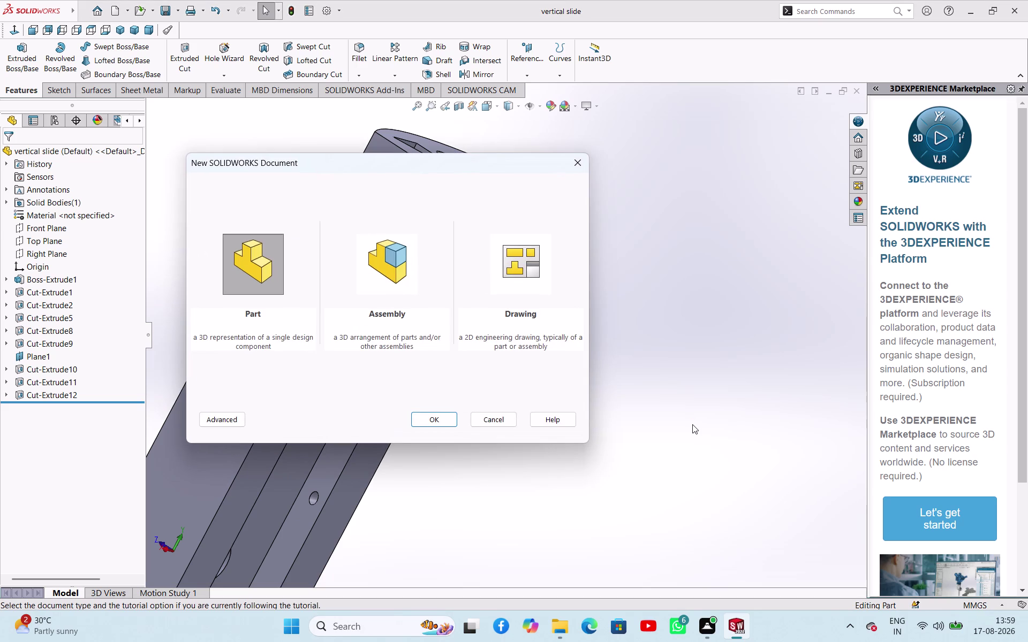
Create a new part and begin Sketch1 on its Front Plane.
click(454, 421)
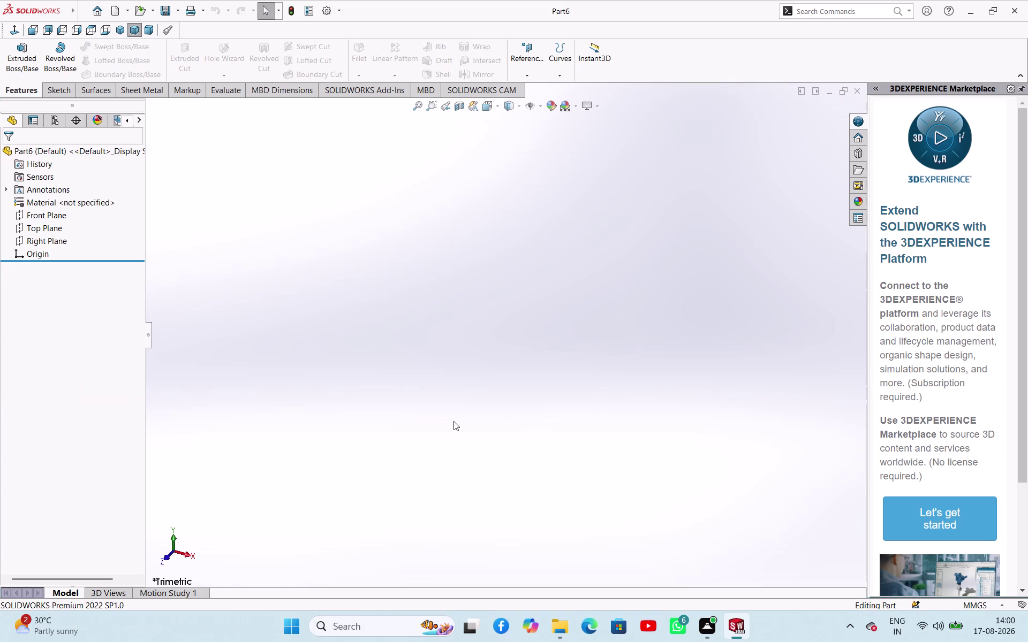
scroll(up, 3)
click(46, 220)
click(58, 203)
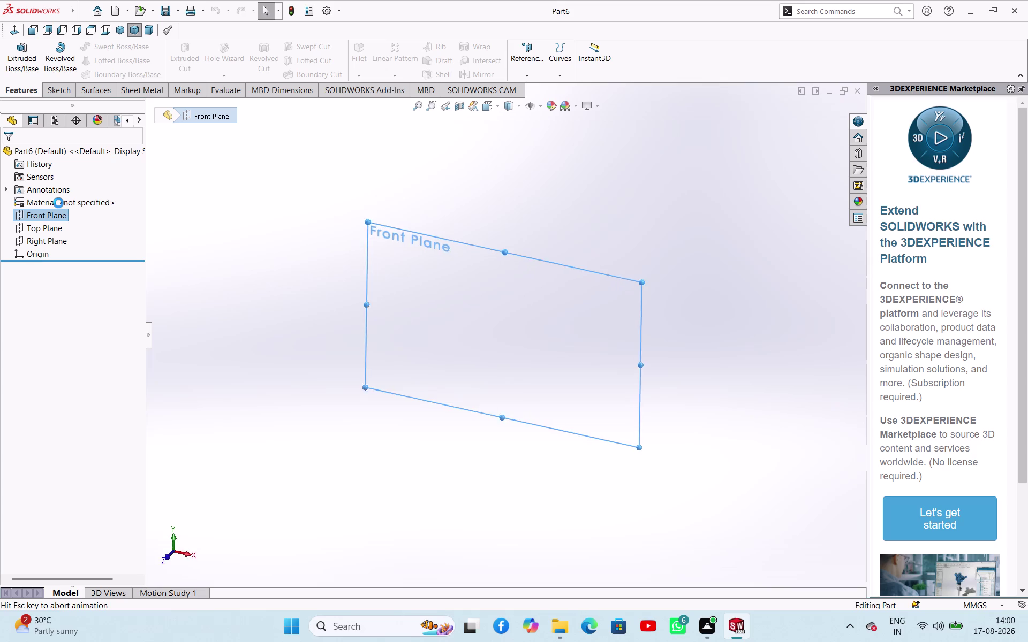
click(112, 47)
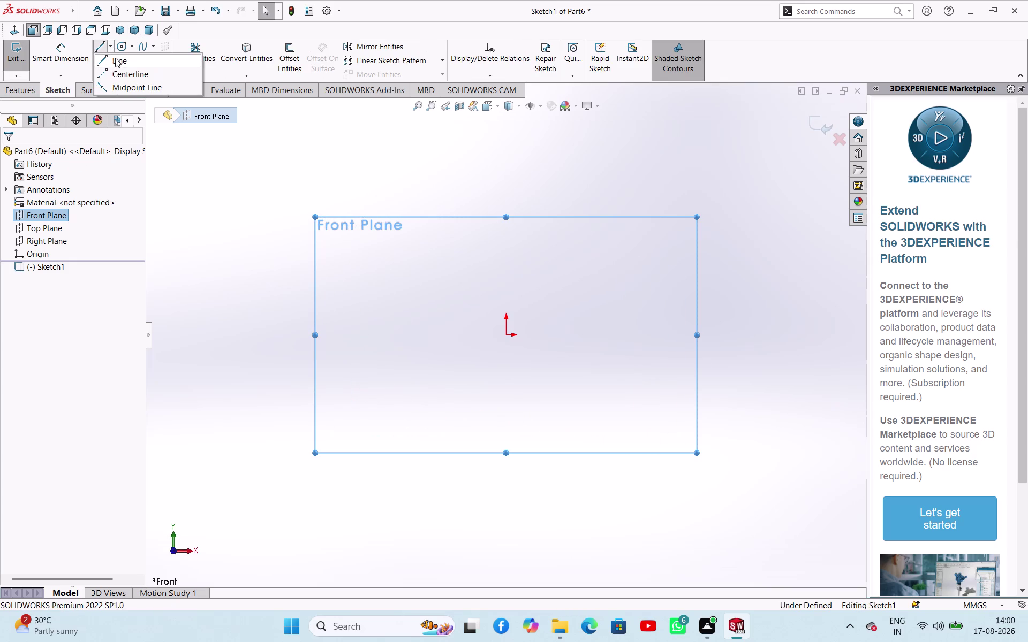
Draw a horizontal midpoint centerline centred on the origin.
click(112, 70)
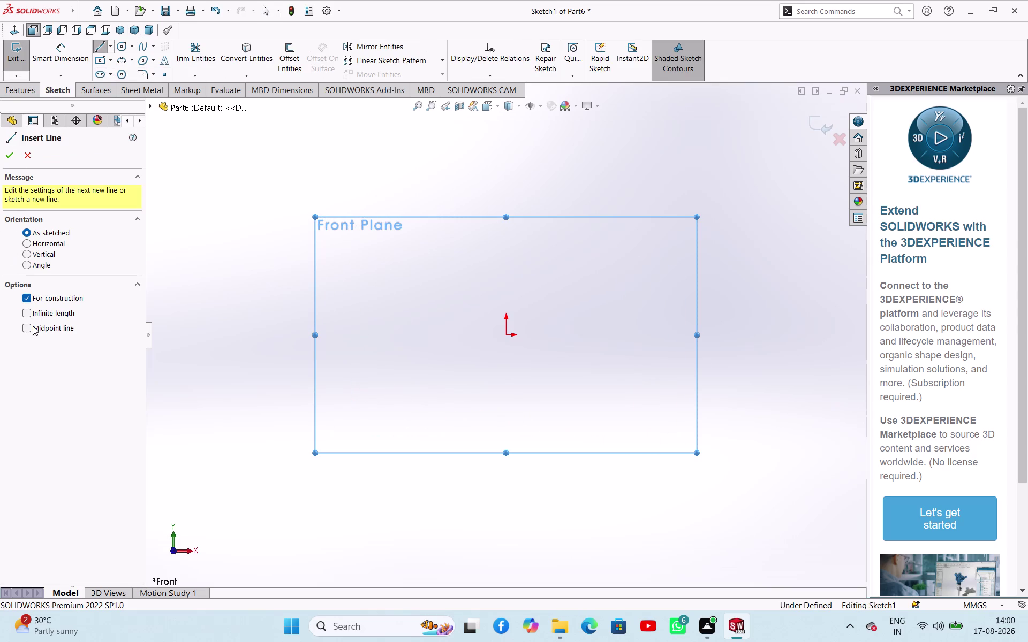
click(26, 330)
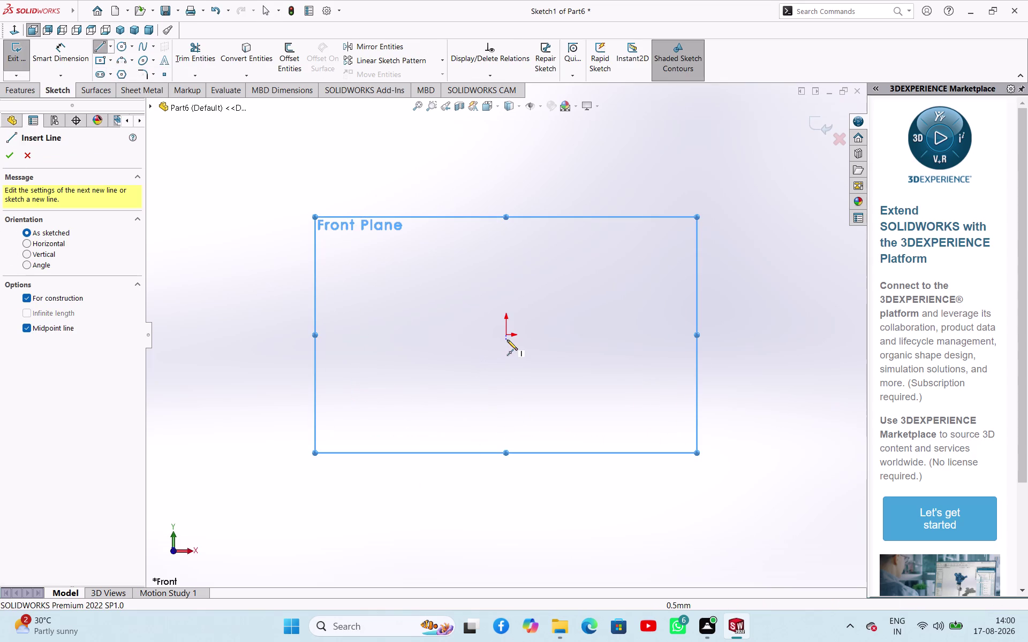
click(507, 337)
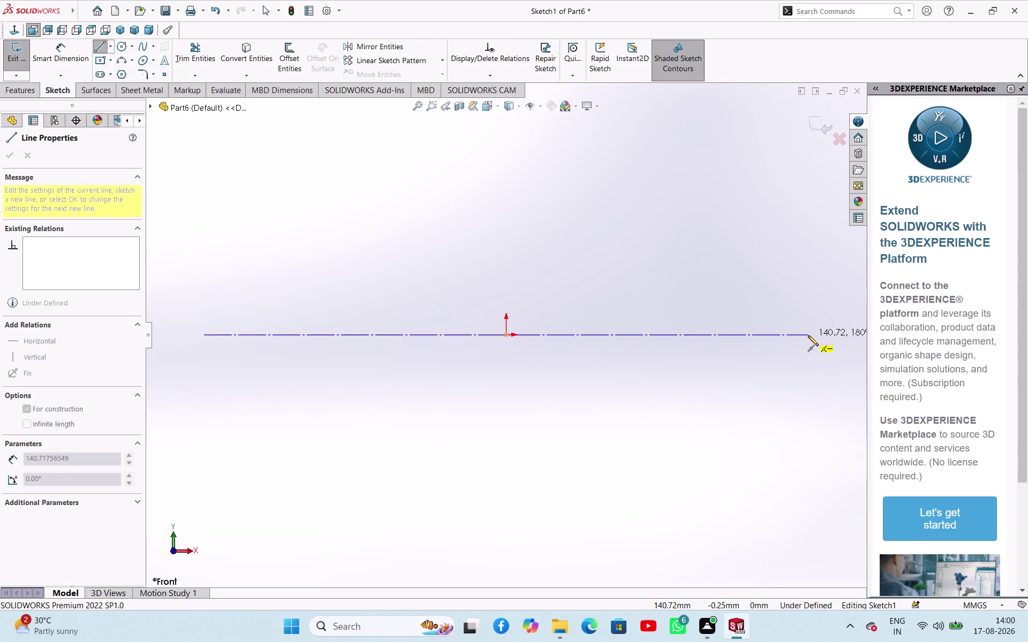
click(808, 336)
right_click(658, 388)
click(694, 401)
right_drag(640, 444, 666, 374)
Dimension the centerline to 257 mm, entered as 11+24+52+6+8+140+16.
click(637, 336)
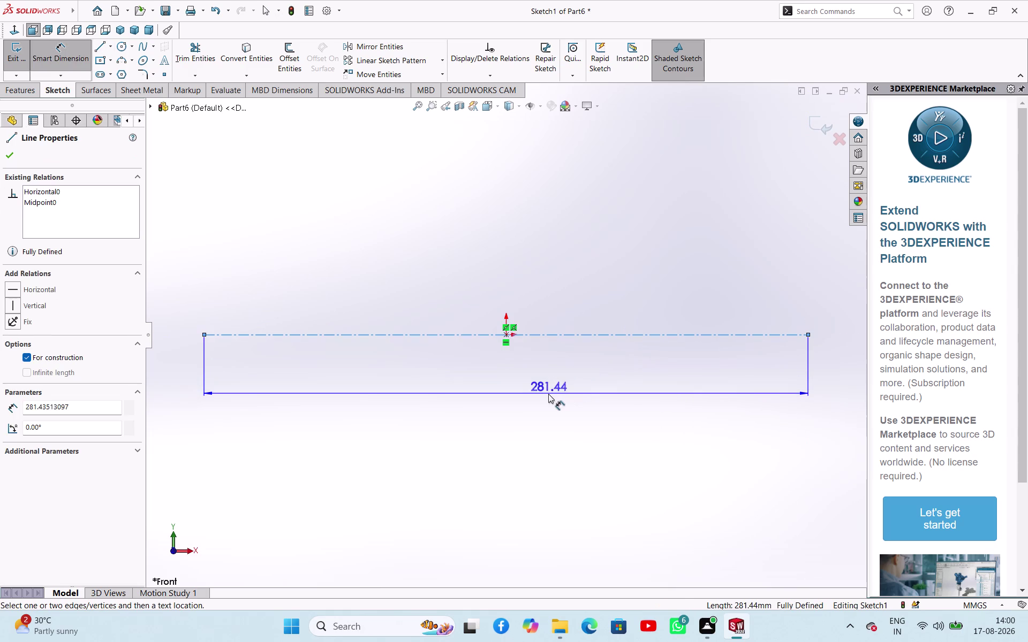
click(549, 394)
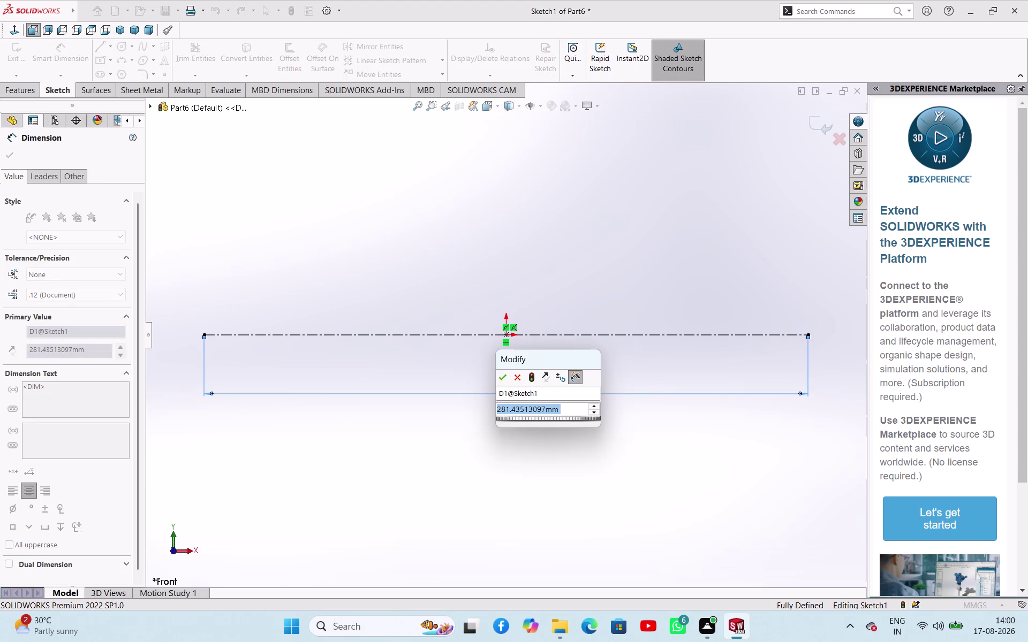
text(11)
key(plus)
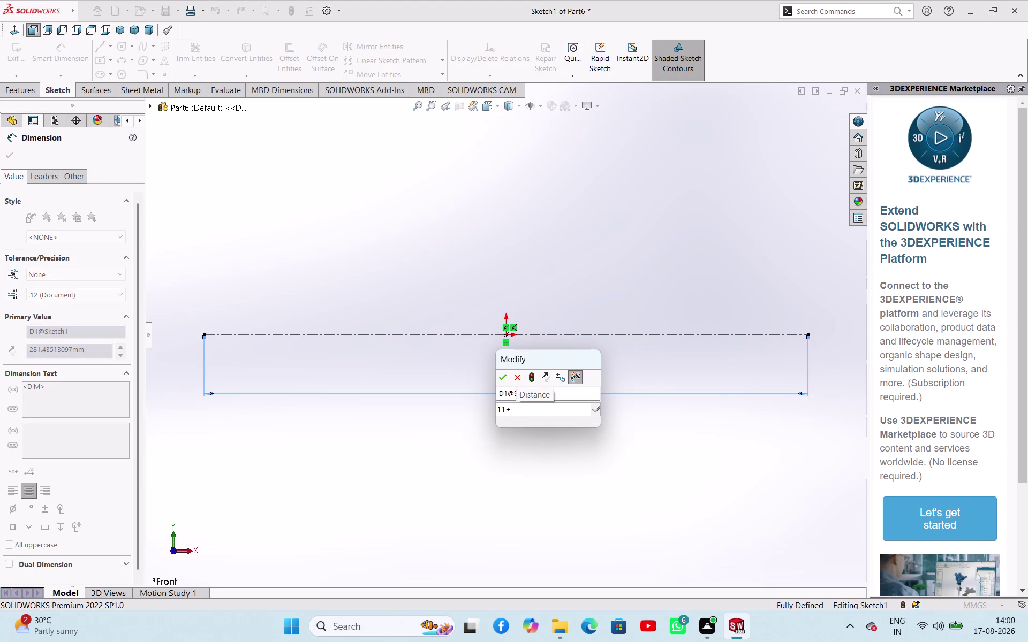
text(24)
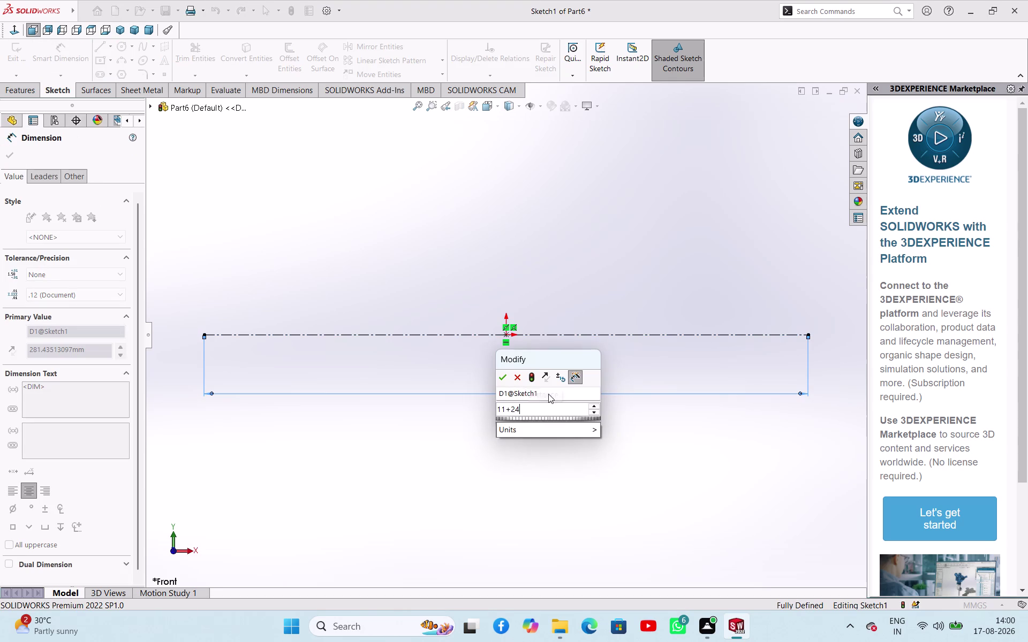
text(+)
text(5)
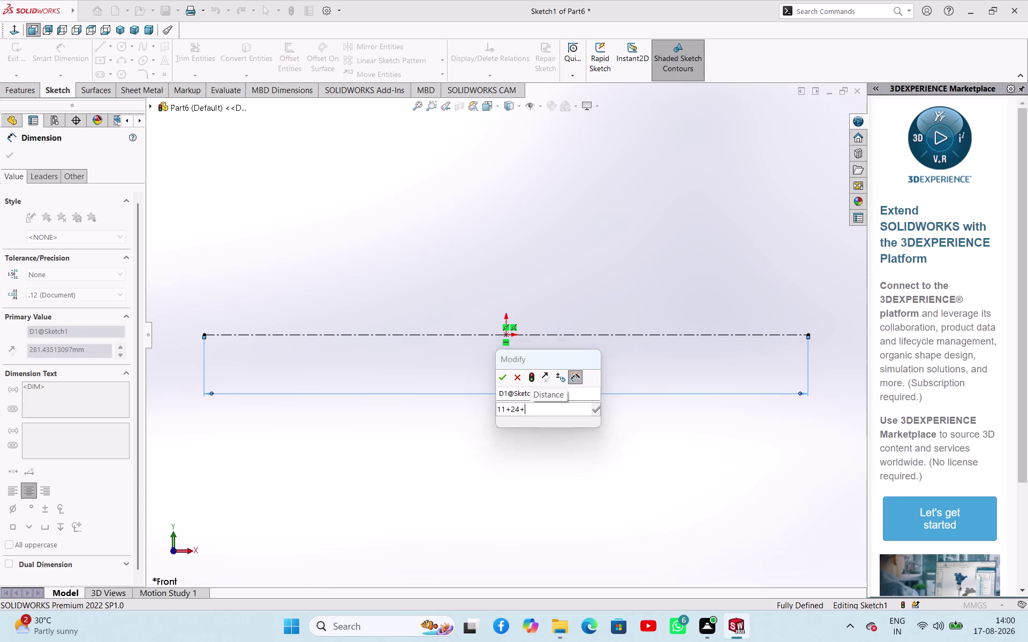
text(2)
key(plus)
scroll(up, 3)
text(6)
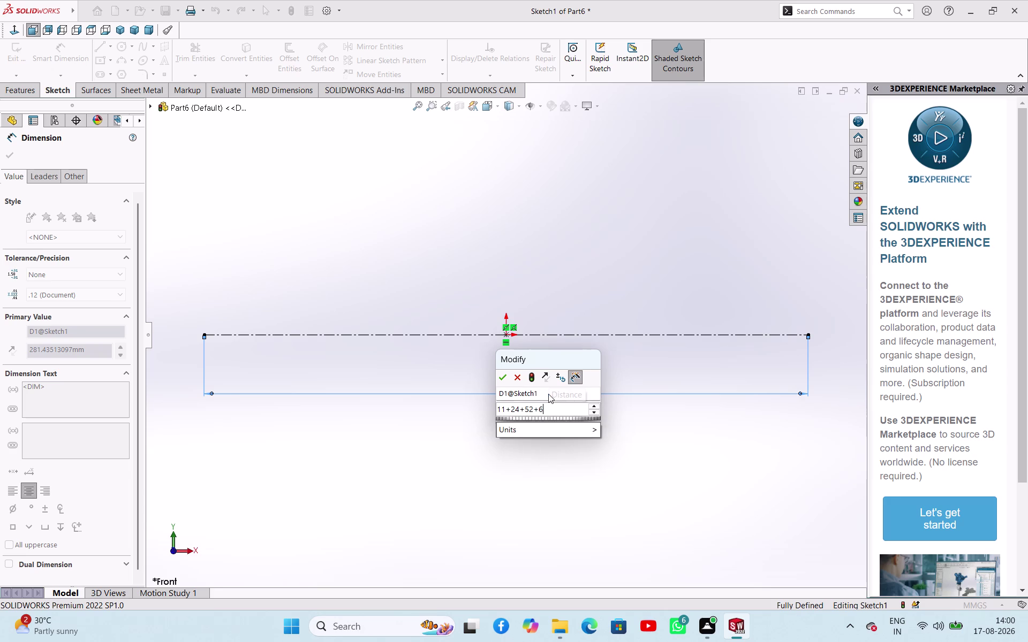
text(+)
key(8)
text(+140)
key(plus)
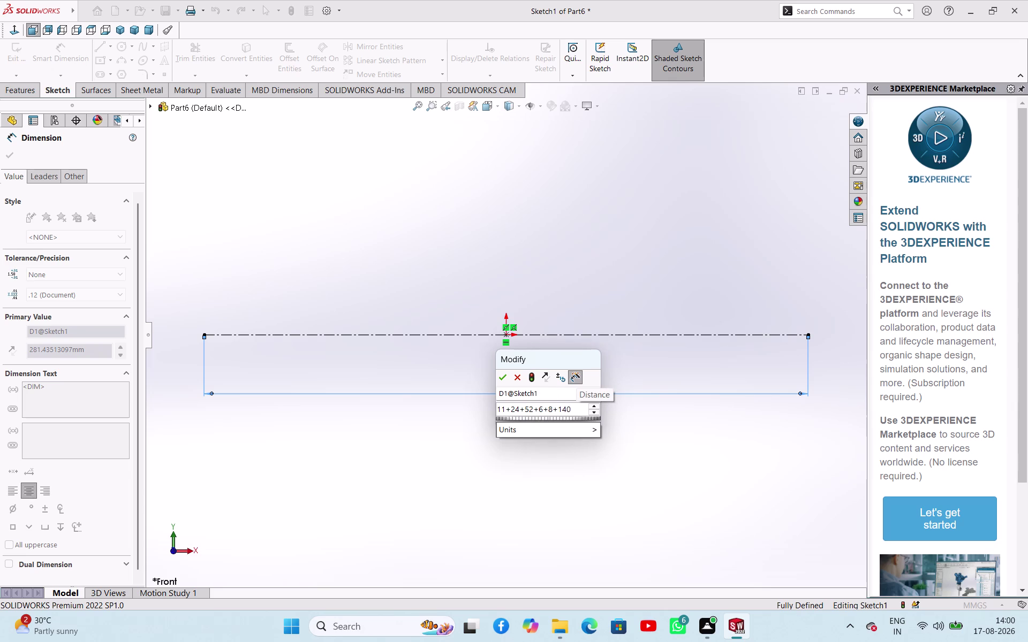
text(16)
key(Return)
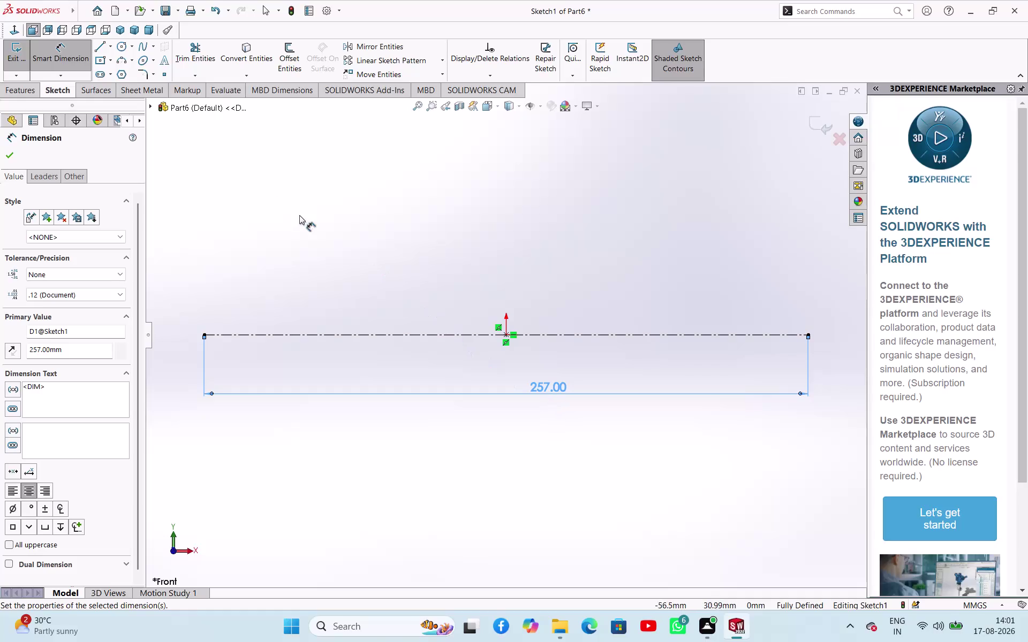
click(5, 154)
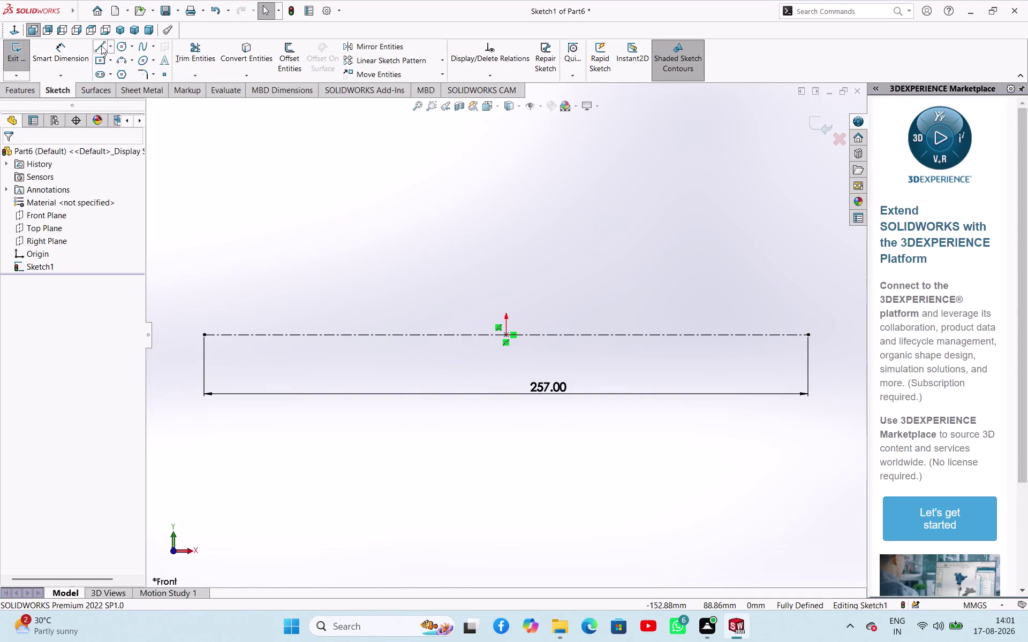
Draw a stepped line profile of three rises and two steps from the centerline's left end.
click(101, 45)
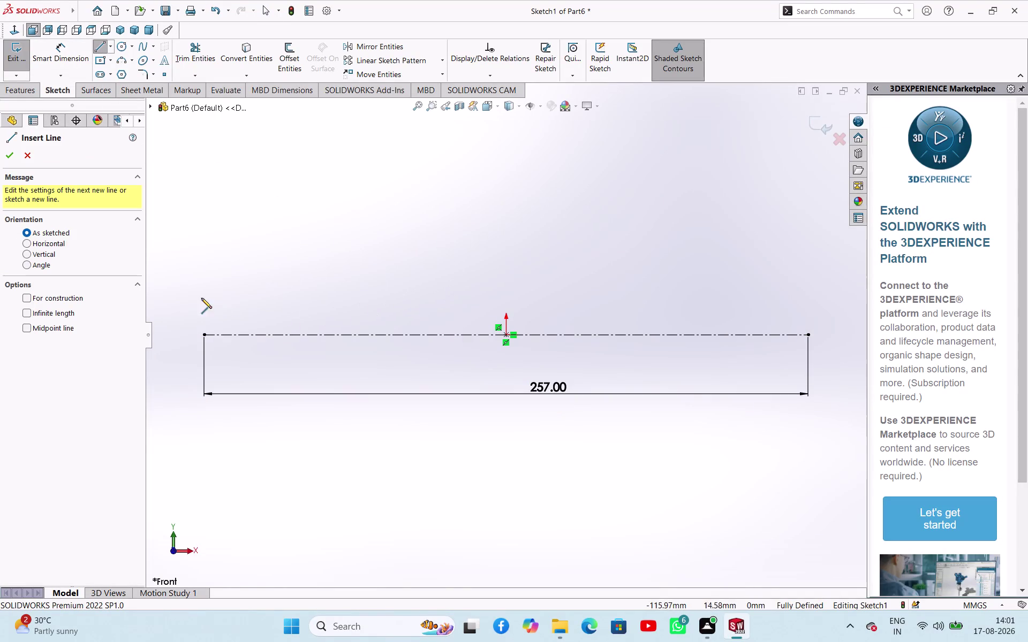
click(205, 336)
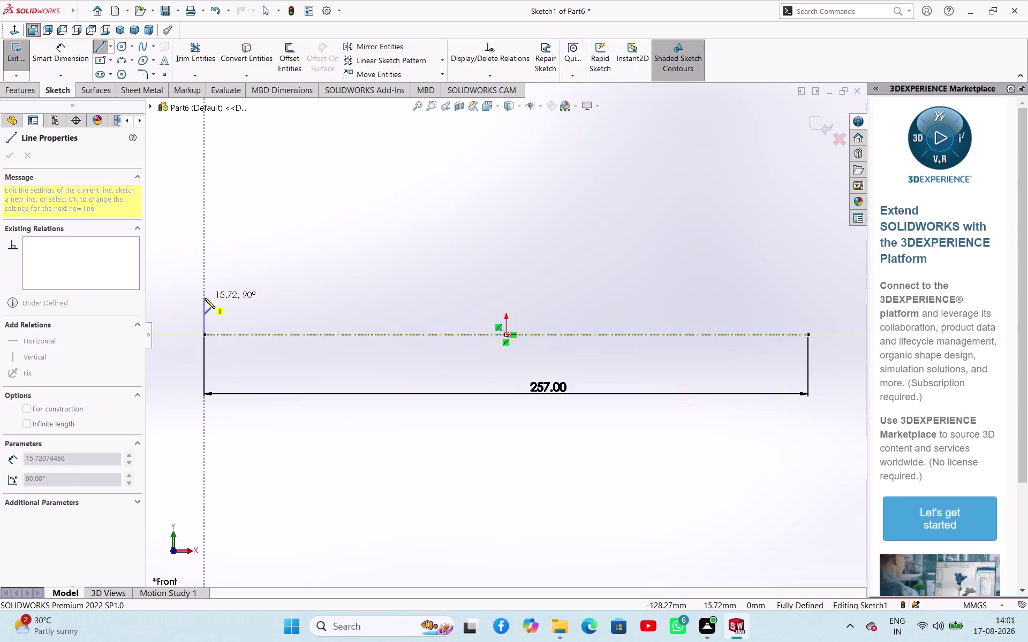
click(205, 298)
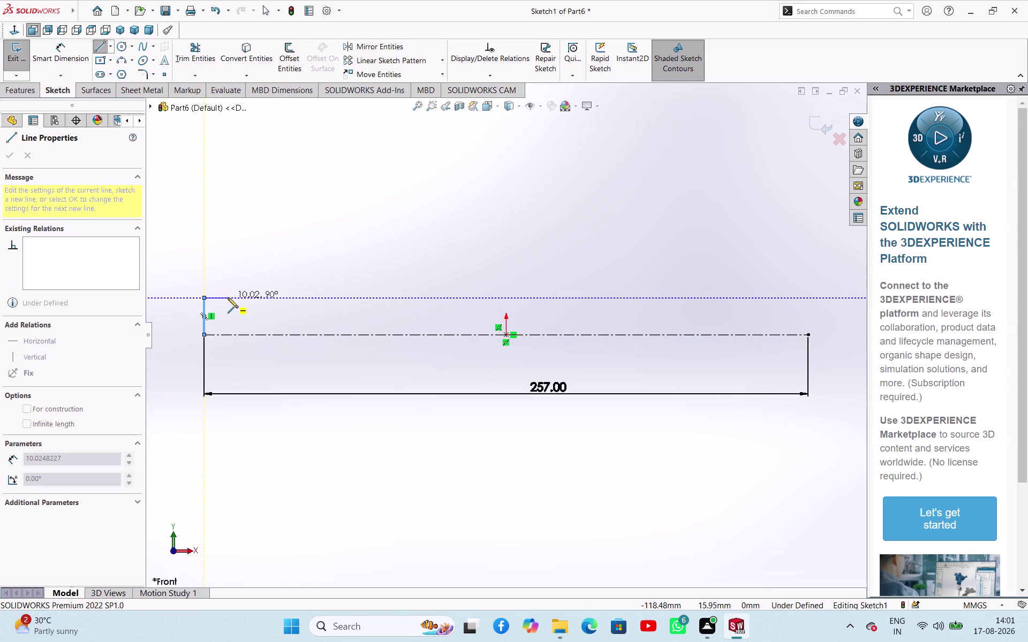
click(239, 298)
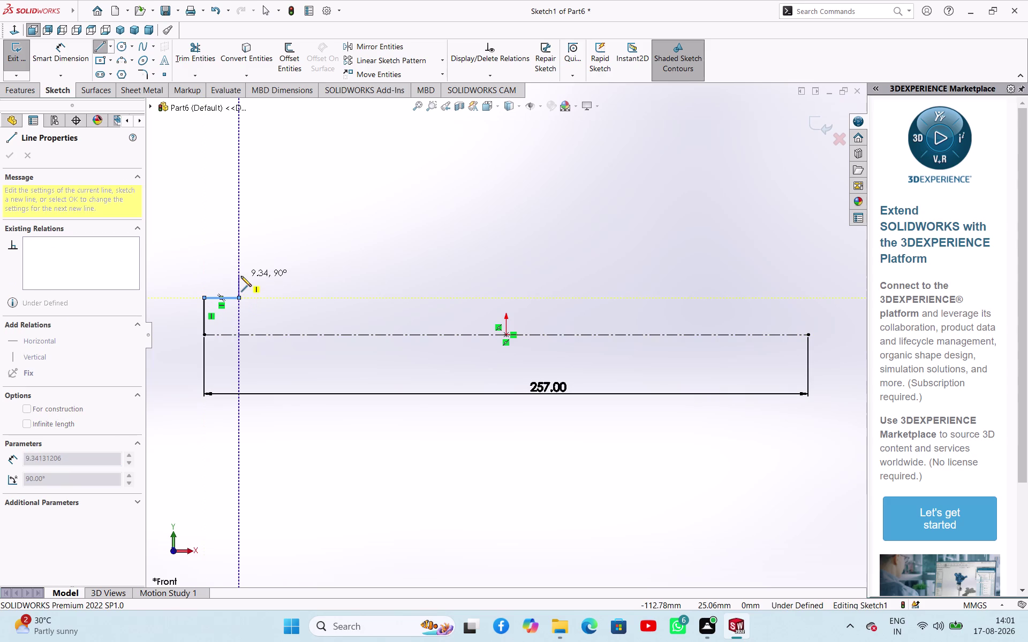
click(241, 277)
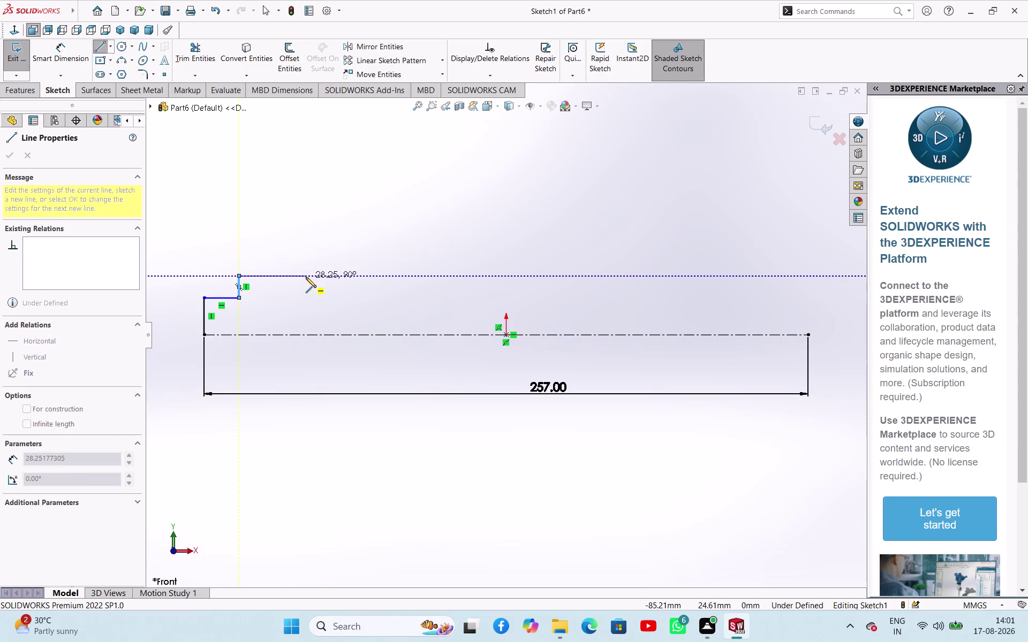
click(305, 278)
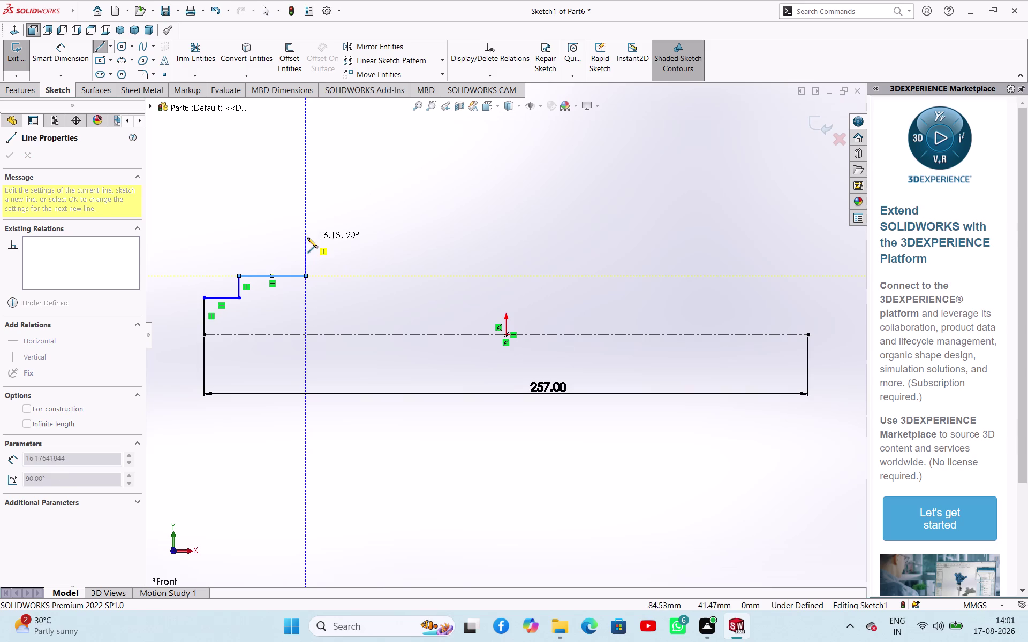
click(307, 238)
right_click(334, 236)
click(344, 239)
right_drag(389, 282, 400, 215)
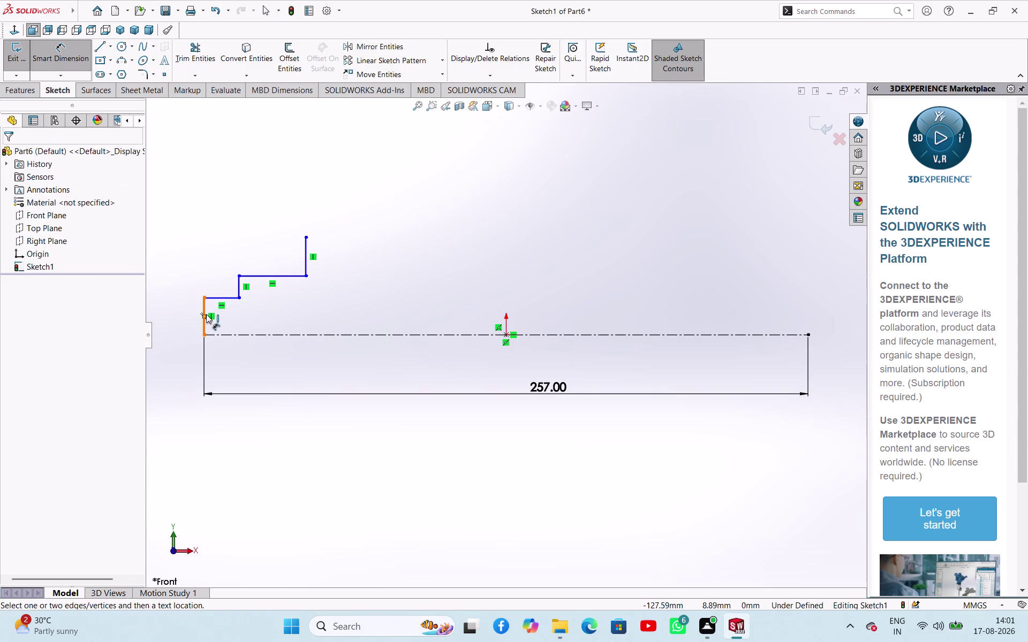
Dimension the first rise to 5 mm and the first step to 11 mm.
click(206, 314)
click(192, 317)
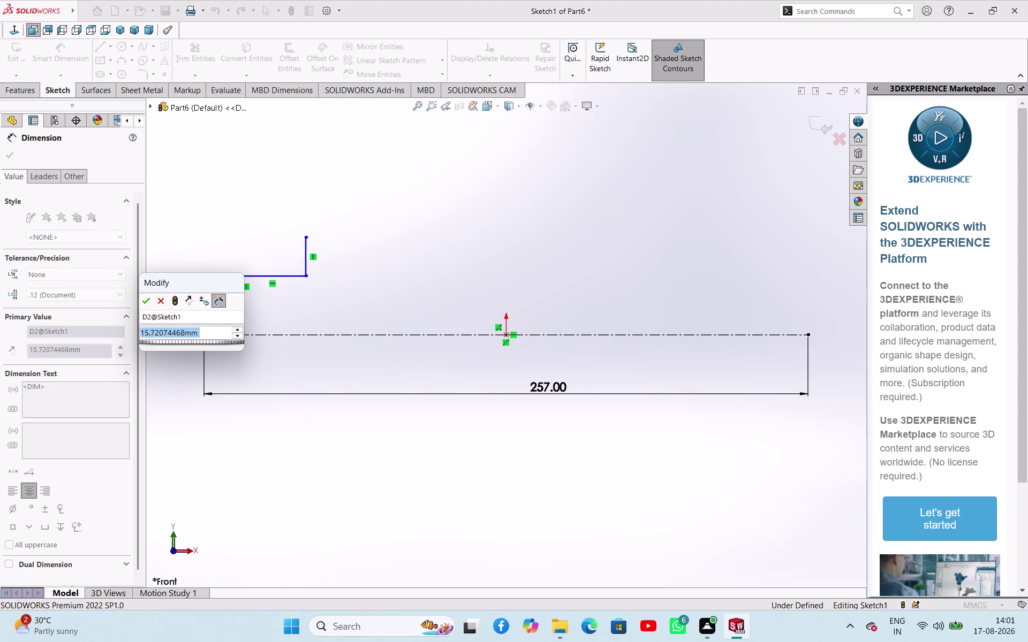
key(5)
key(Return)
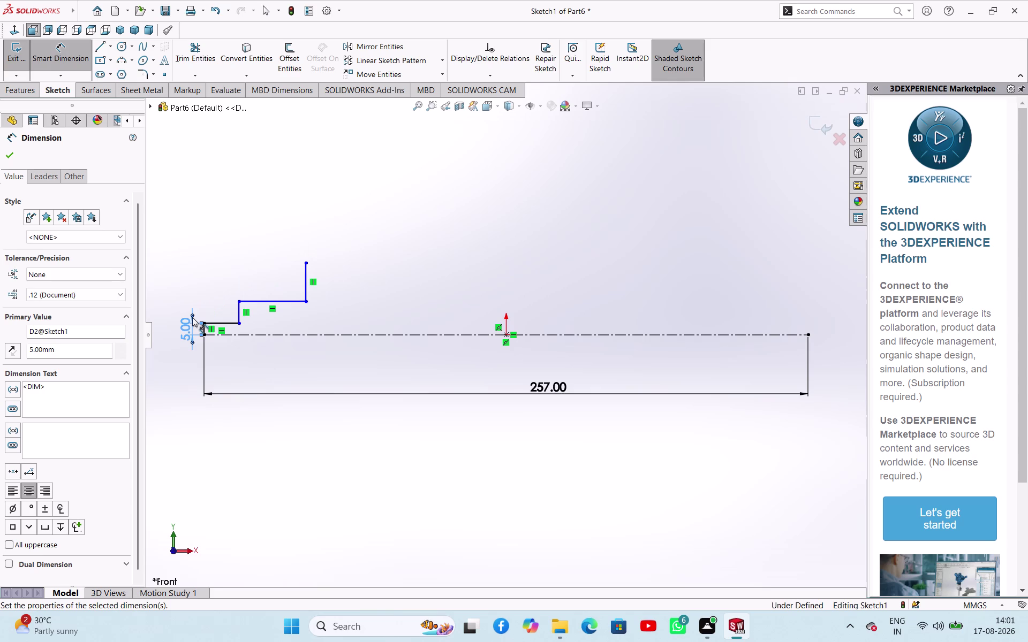
click(215, 324)
click(215, 280)
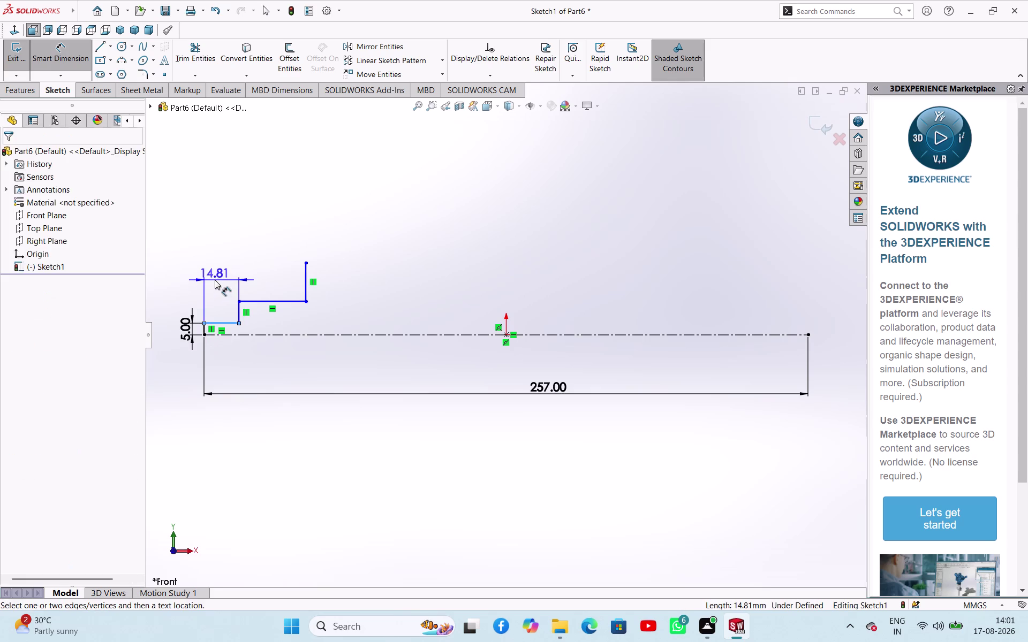
text(11)
key(Return)
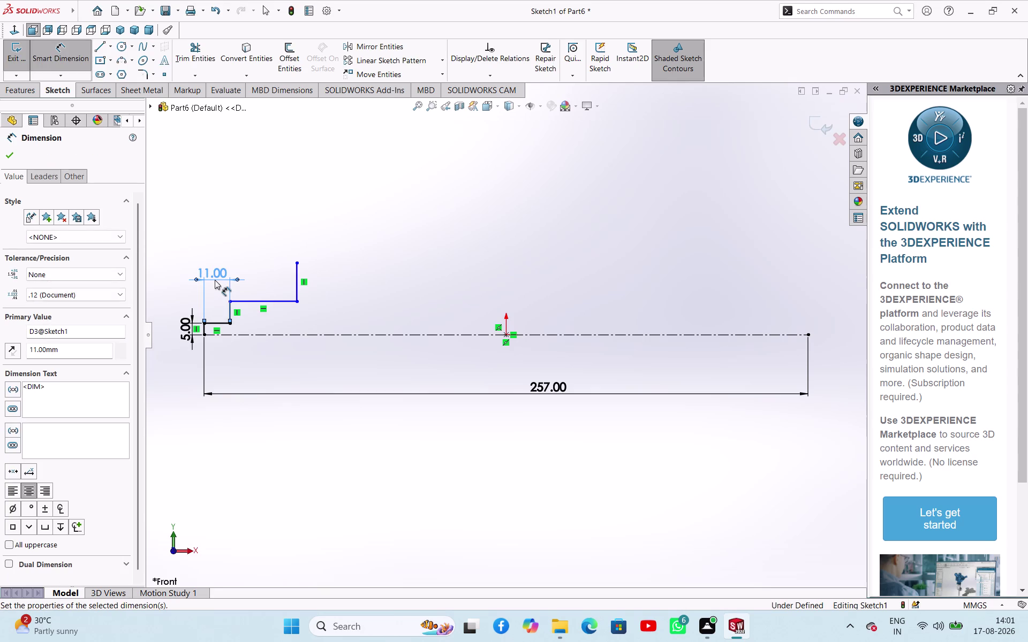
click(254, 305)
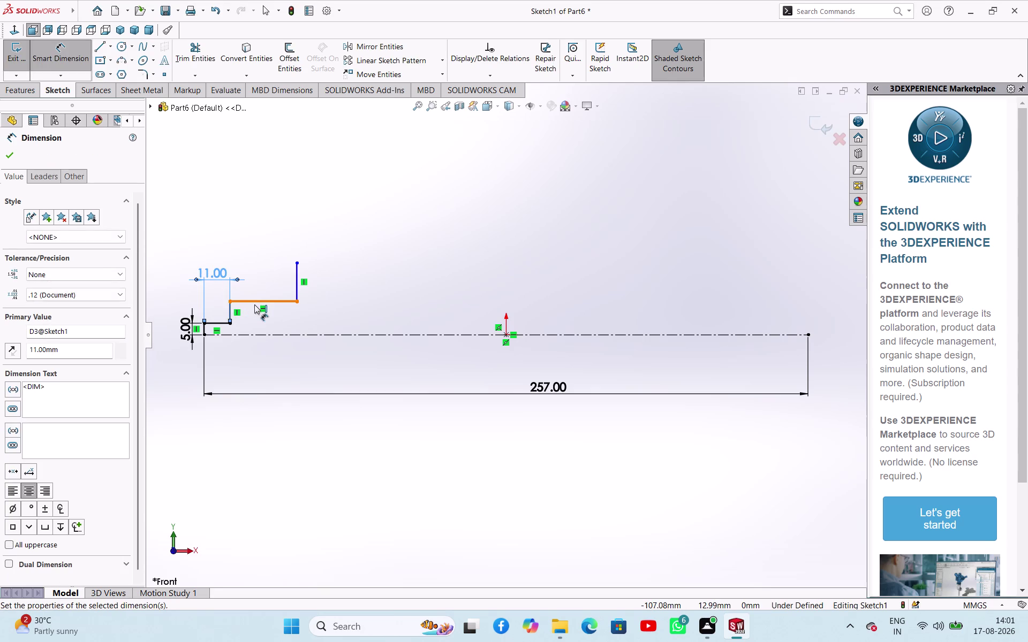
click(254, 336)
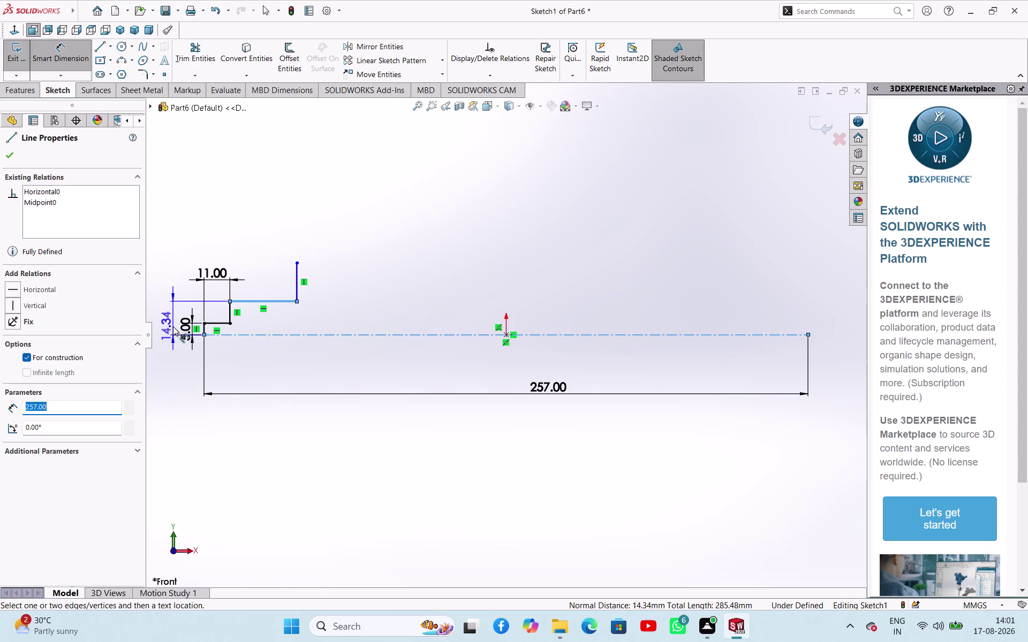